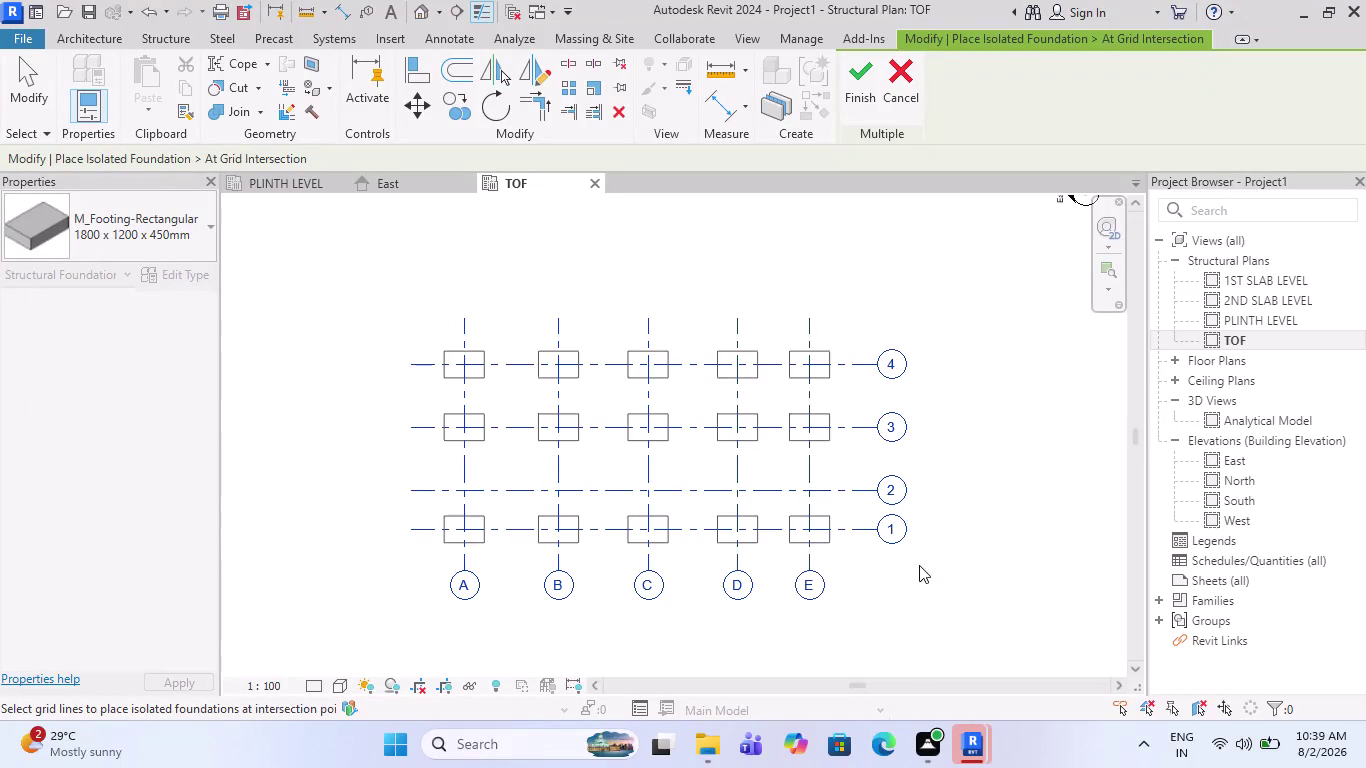
Preview footings at the grid intersections, rotate them a quarter turn, then cancel the placement.
drag(850, 557, 411, 317)
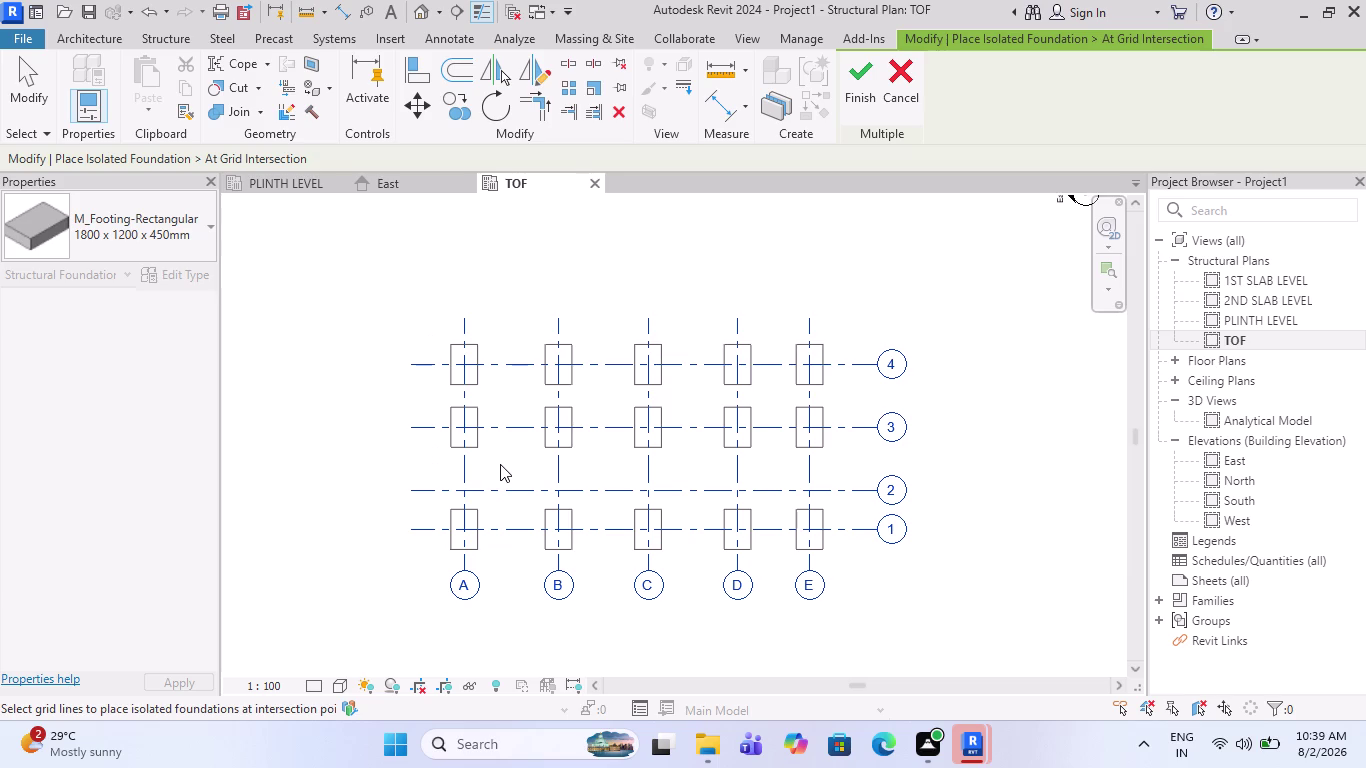
key(space)
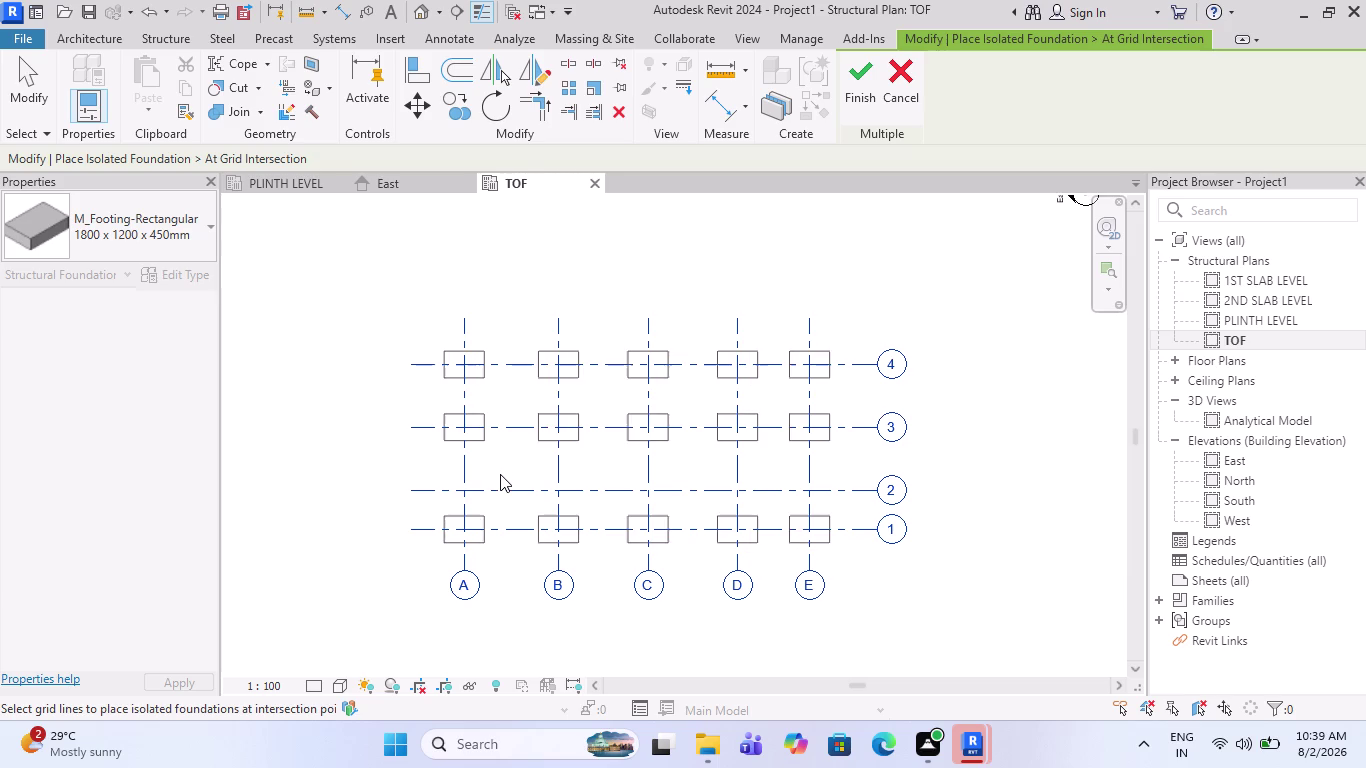
key(Escape)
key(space)
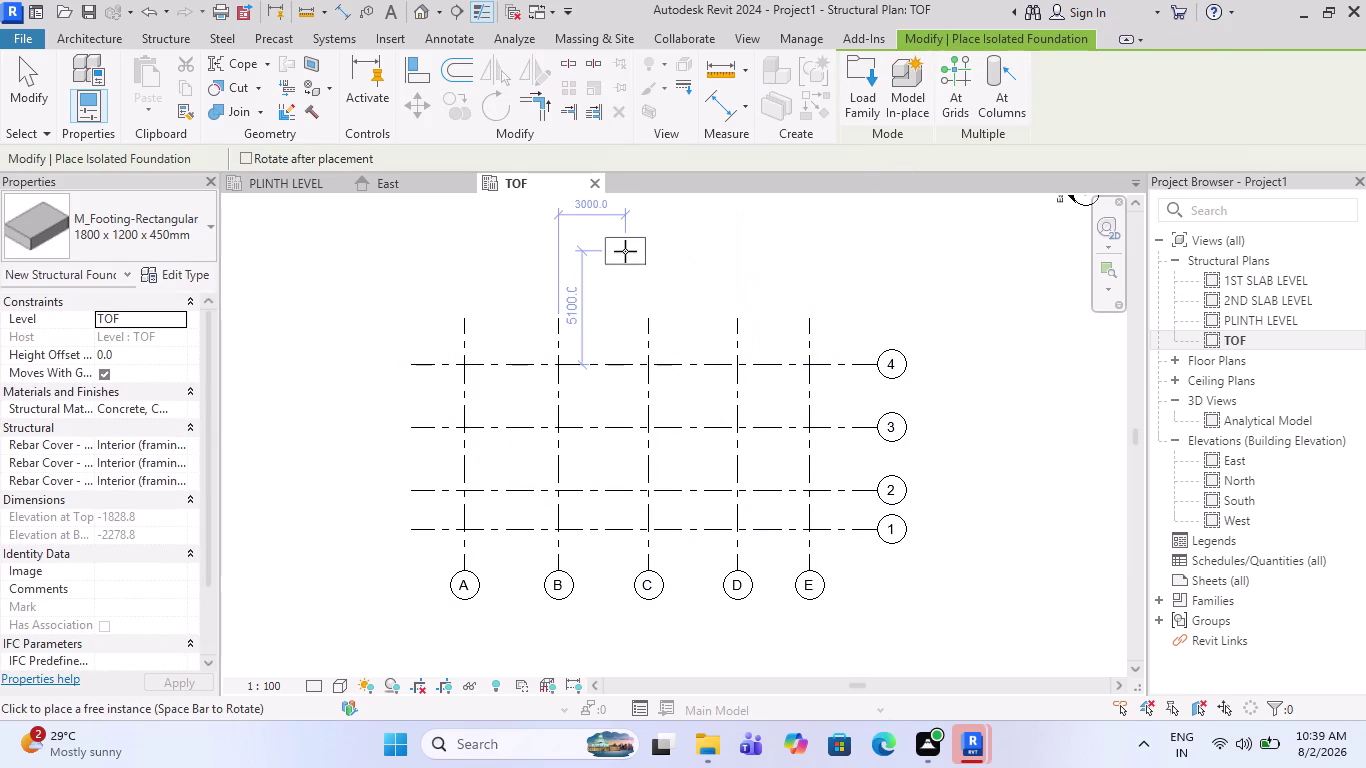
click(957, 80)
drag(864, 545, 536, 403)
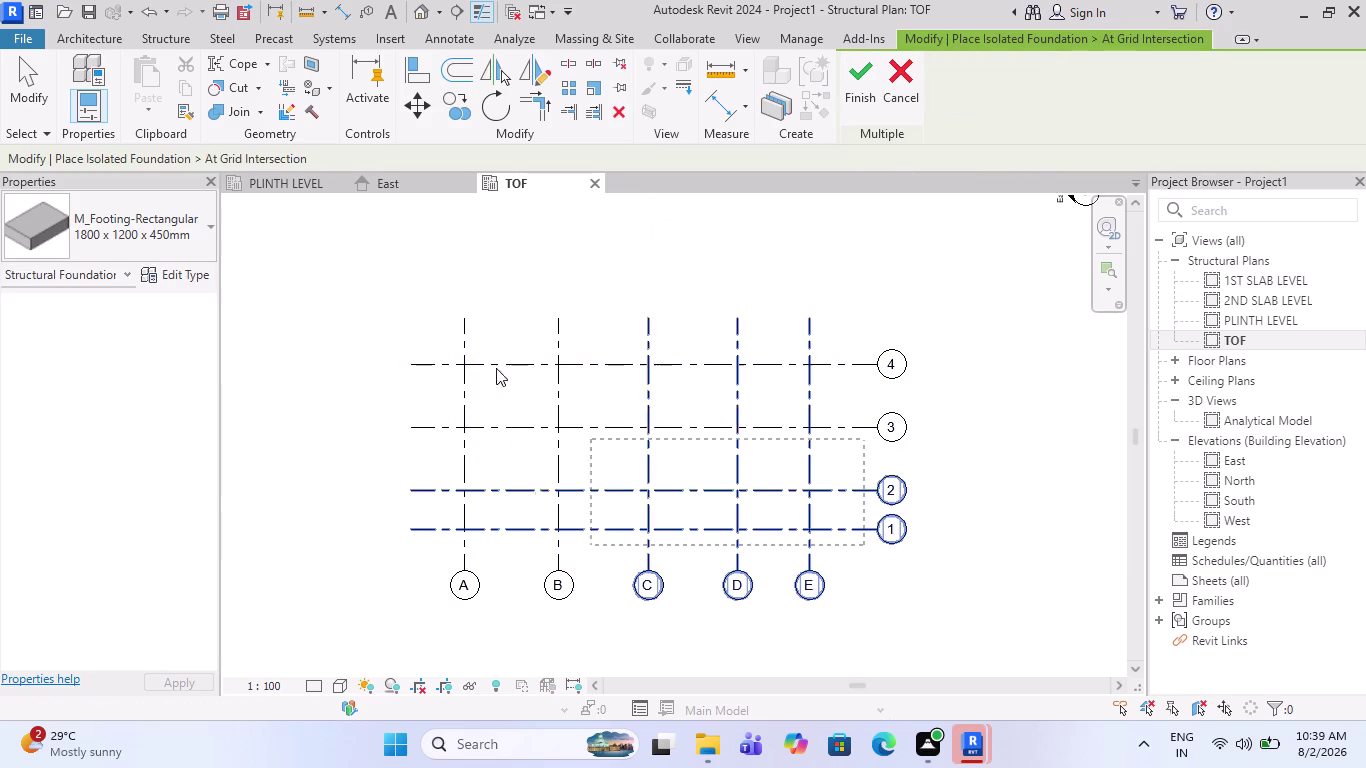
drag(536, 403, 432, 272)
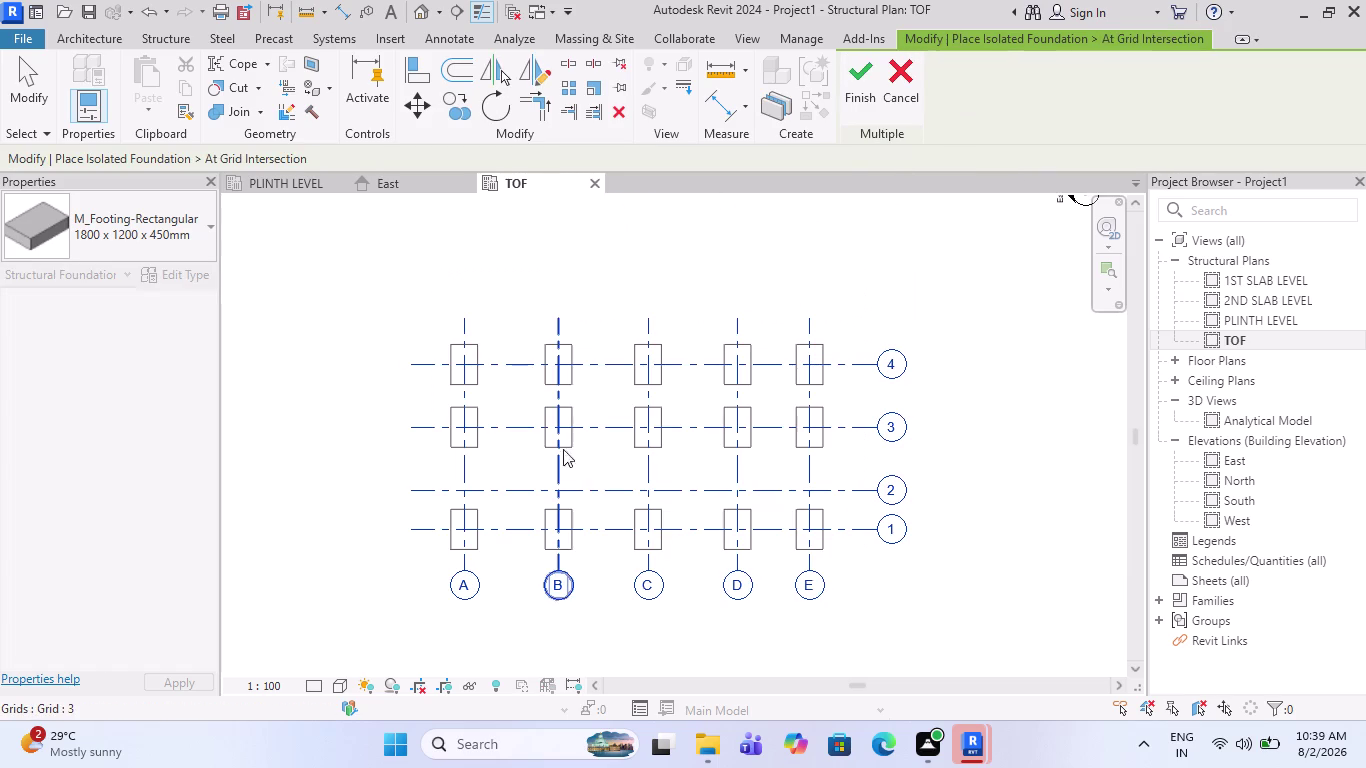
key(space)
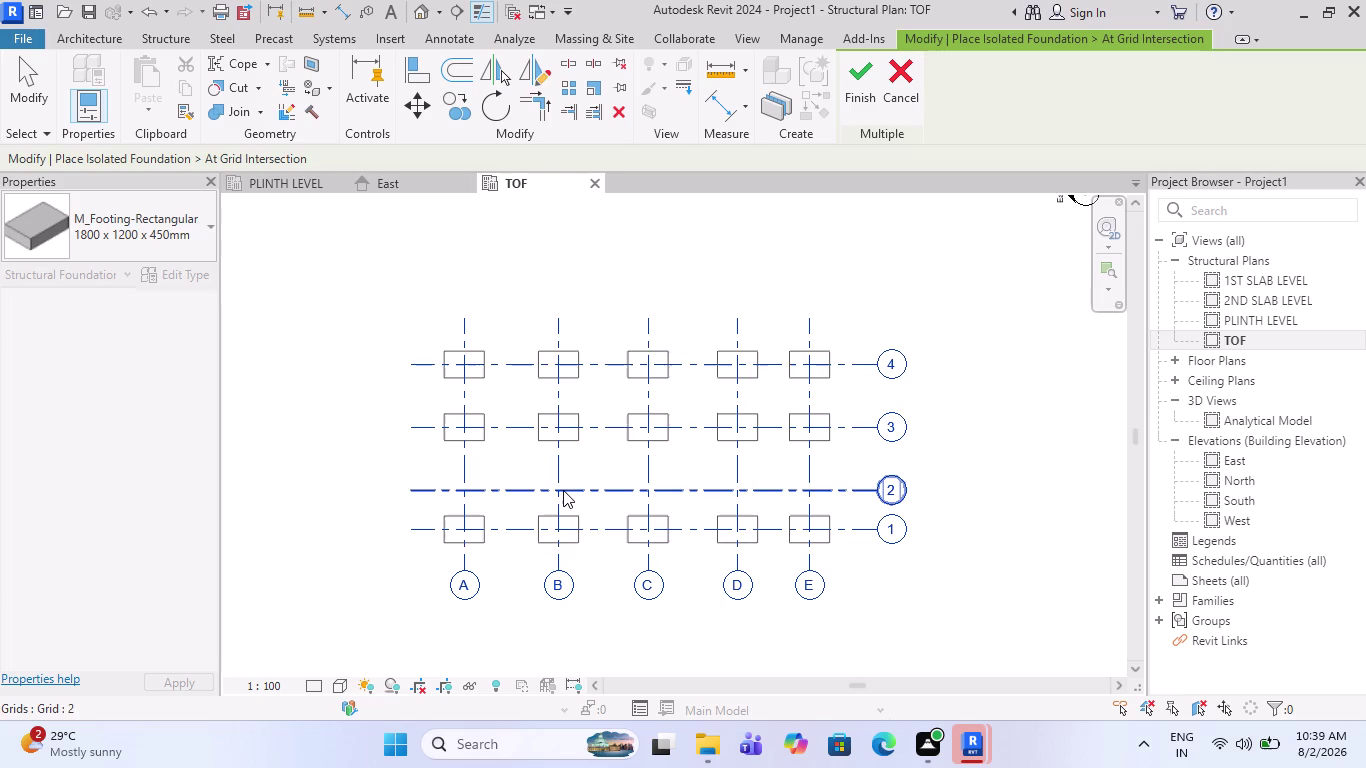
key(Escape)
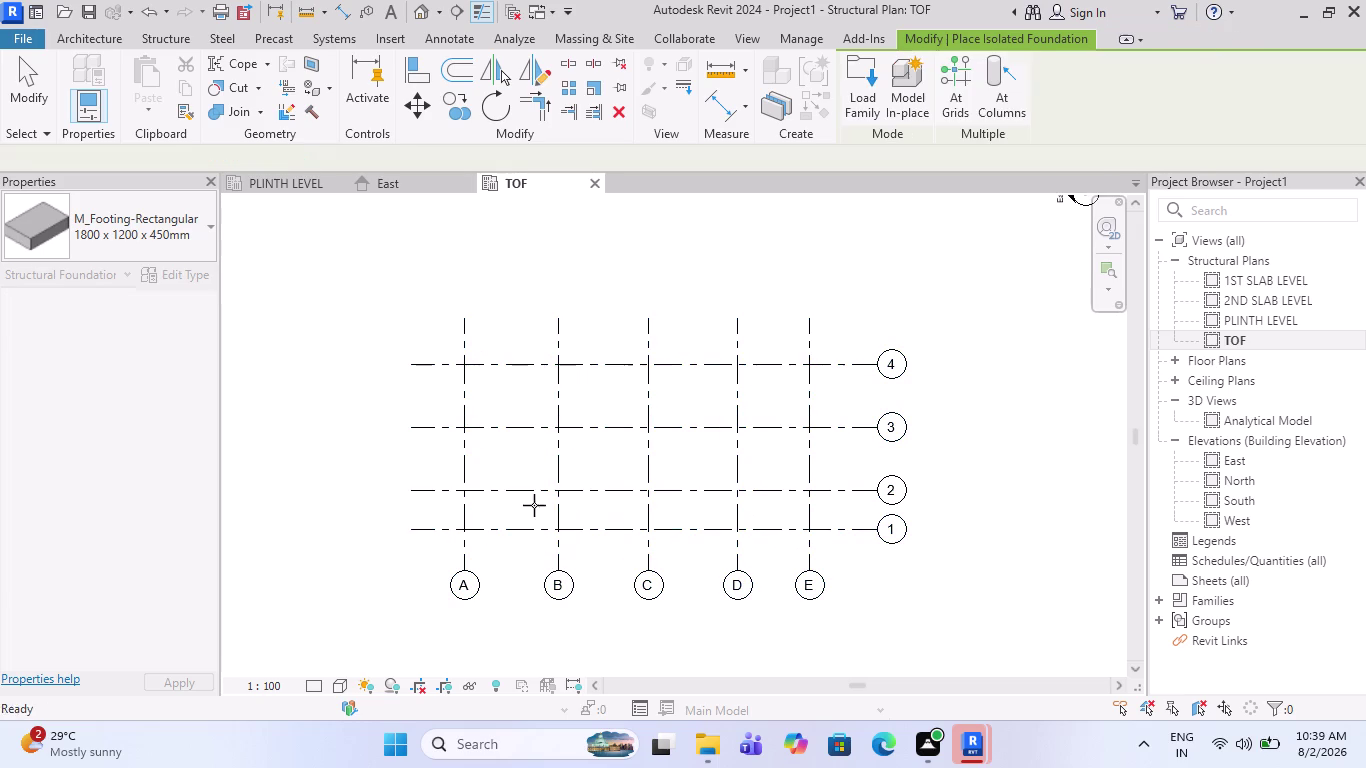
Place a rotated footing near grid A-1, undo it, and show the footing size list.
key(space)
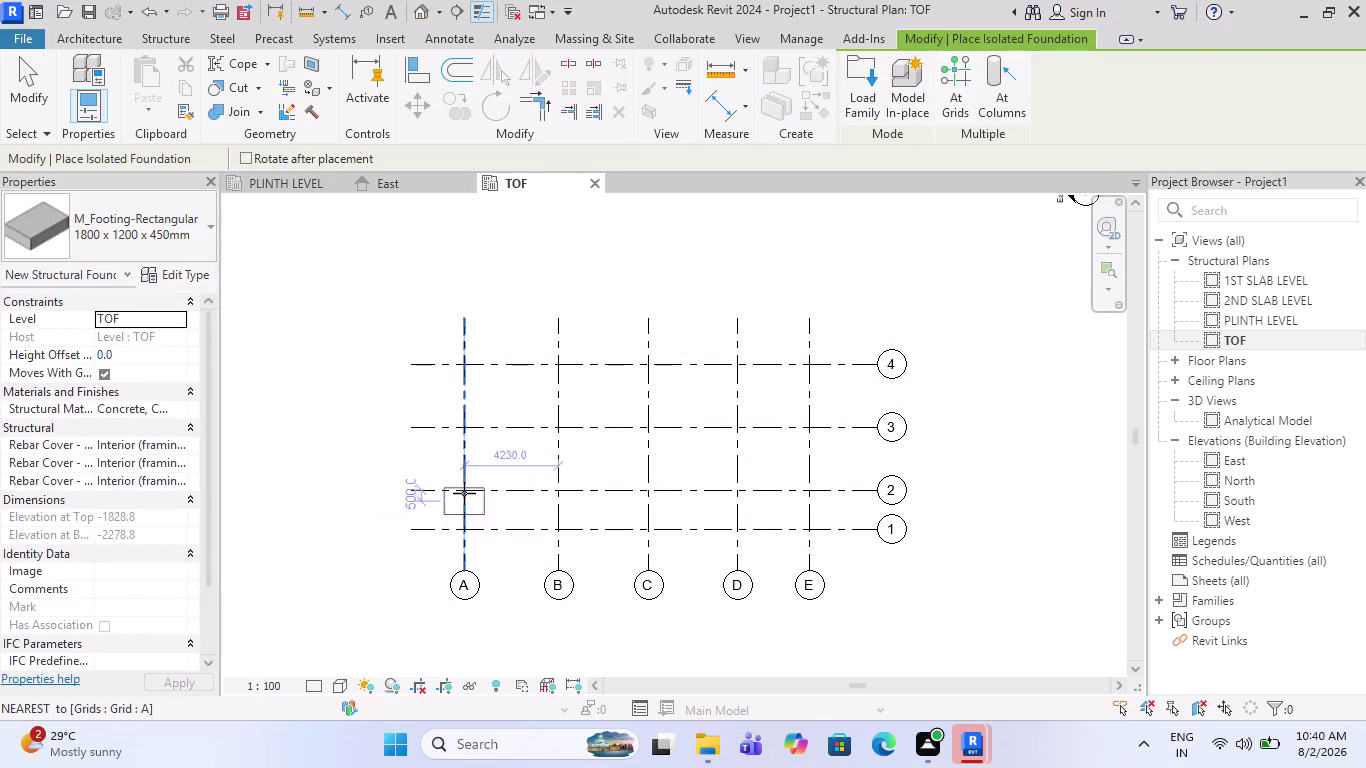
key(space)
key(space)
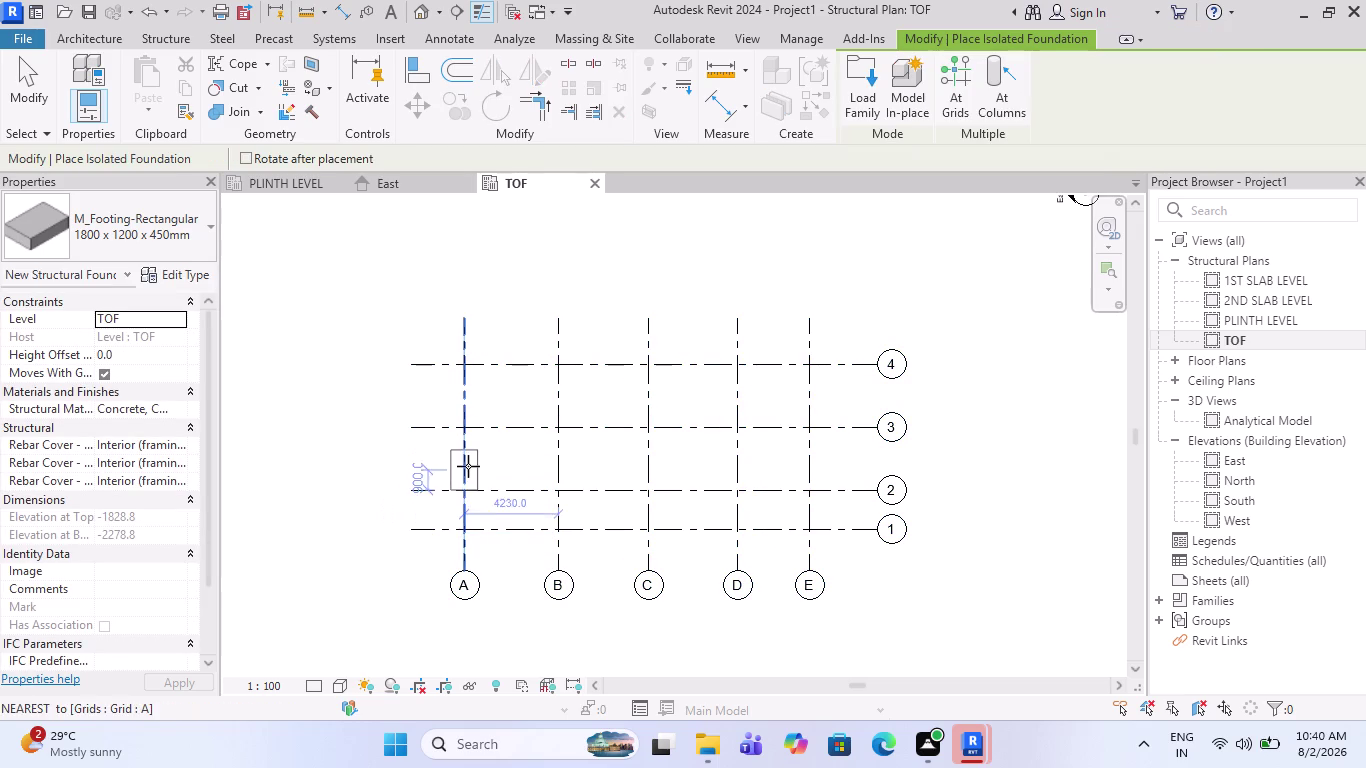
click(468, 489)
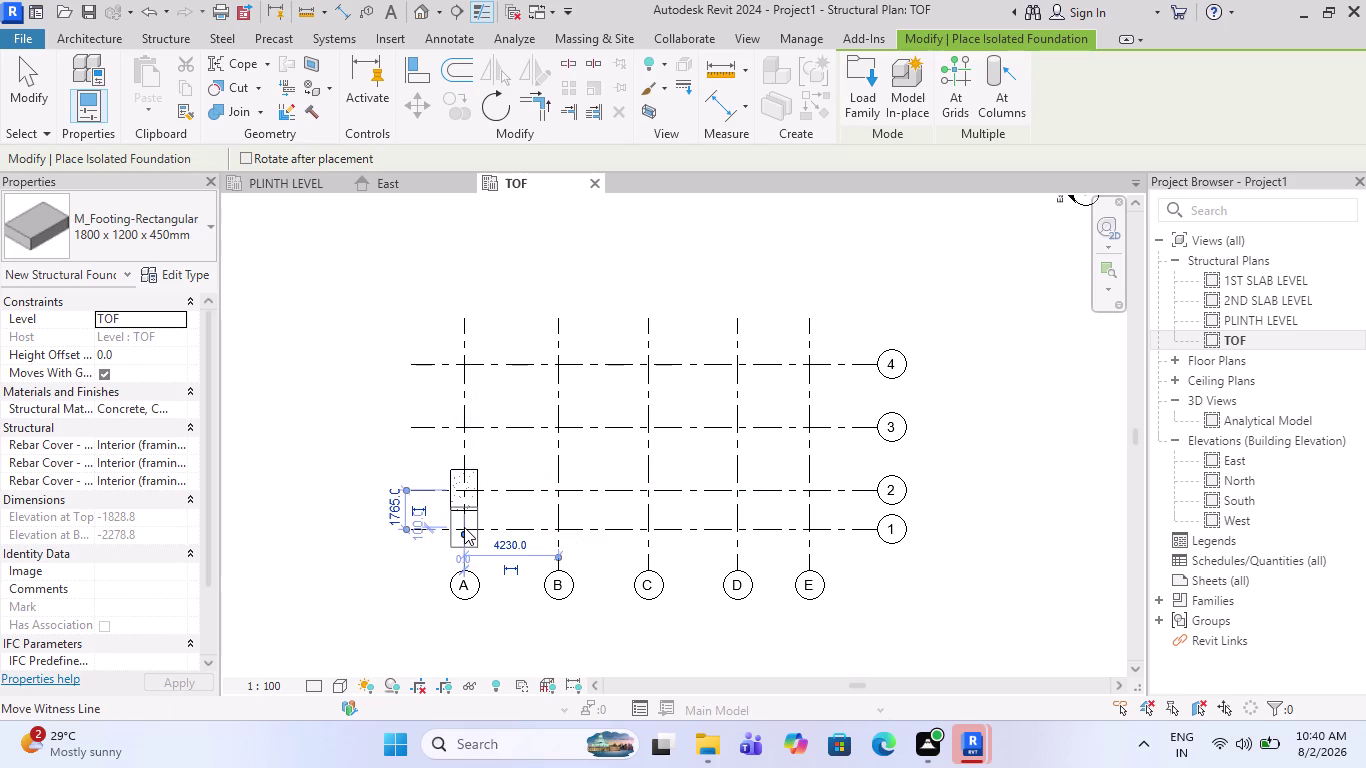
key(ctrl+z)
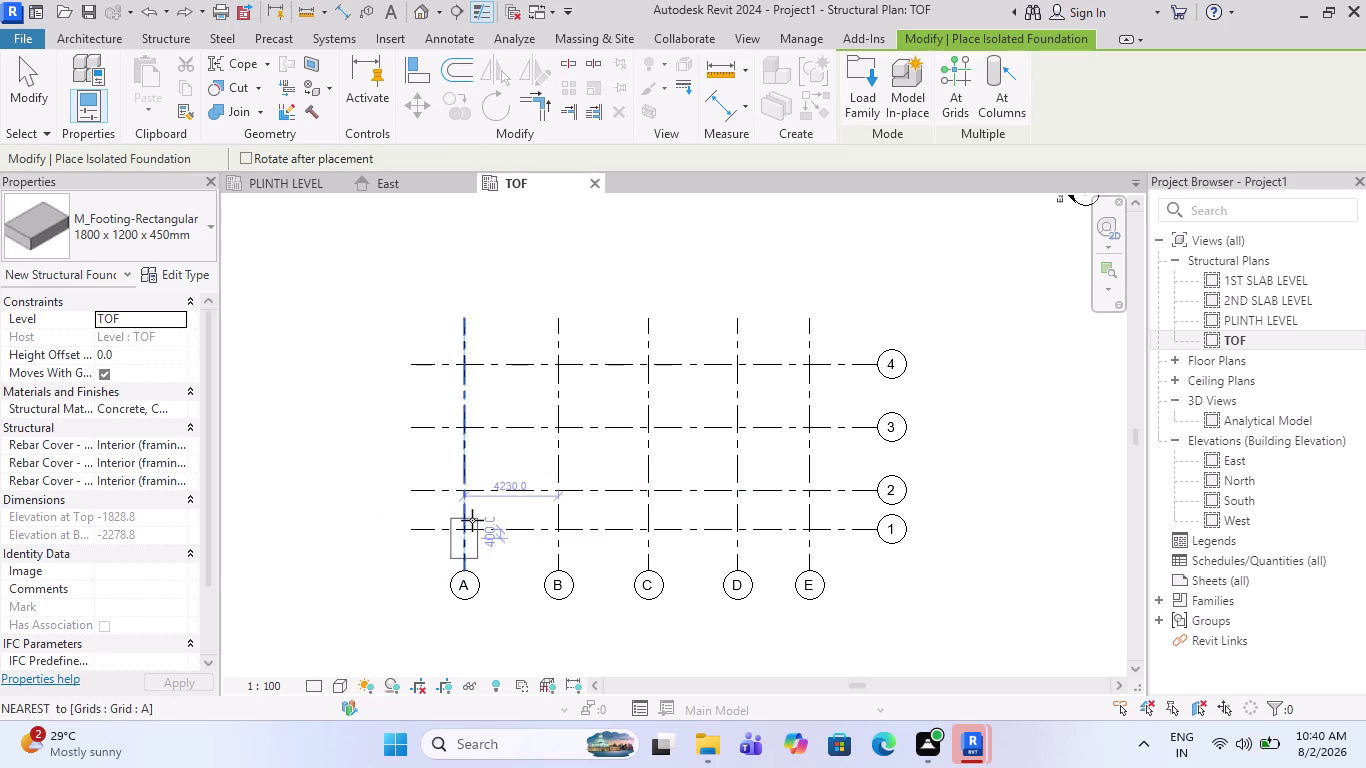
click(128, 233)
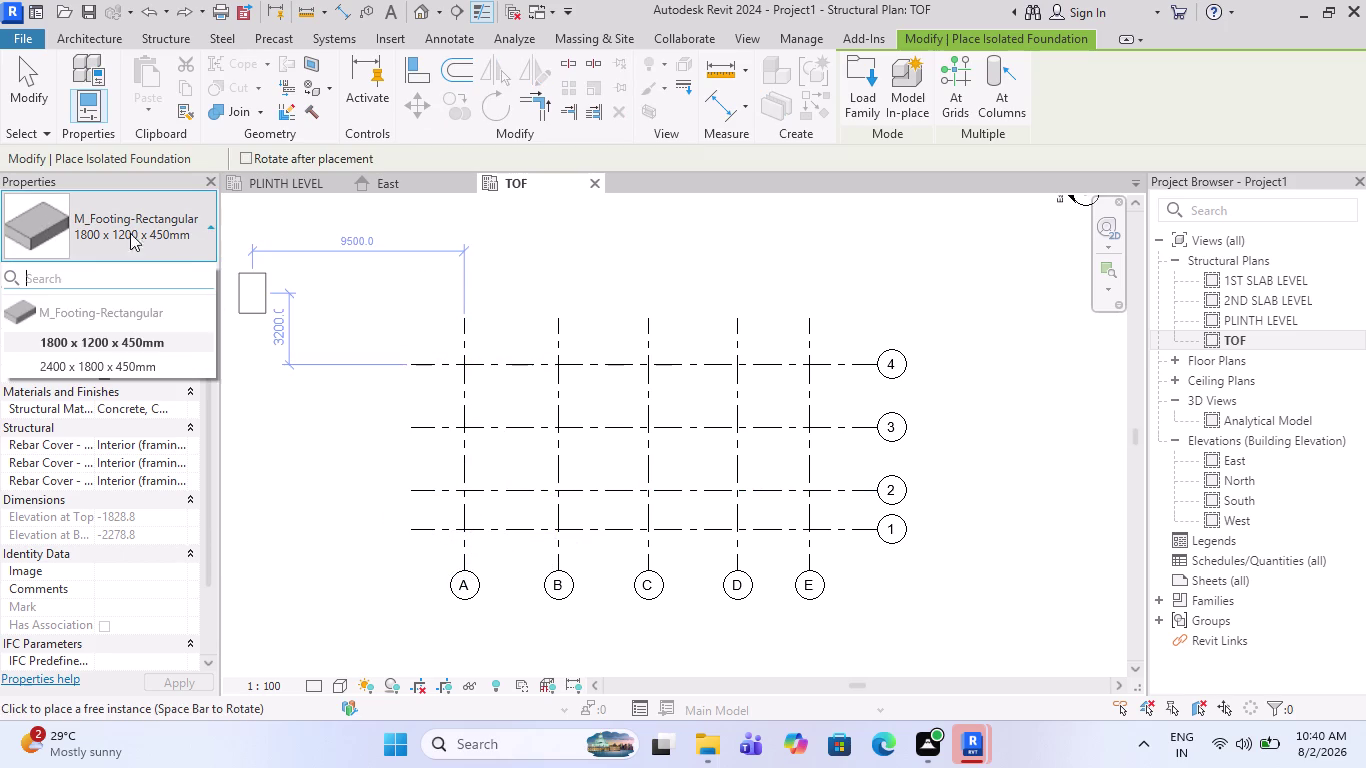
Duplicate the footing type and name it 1500 x 1200 x 450mm 2.
click(123, 235)
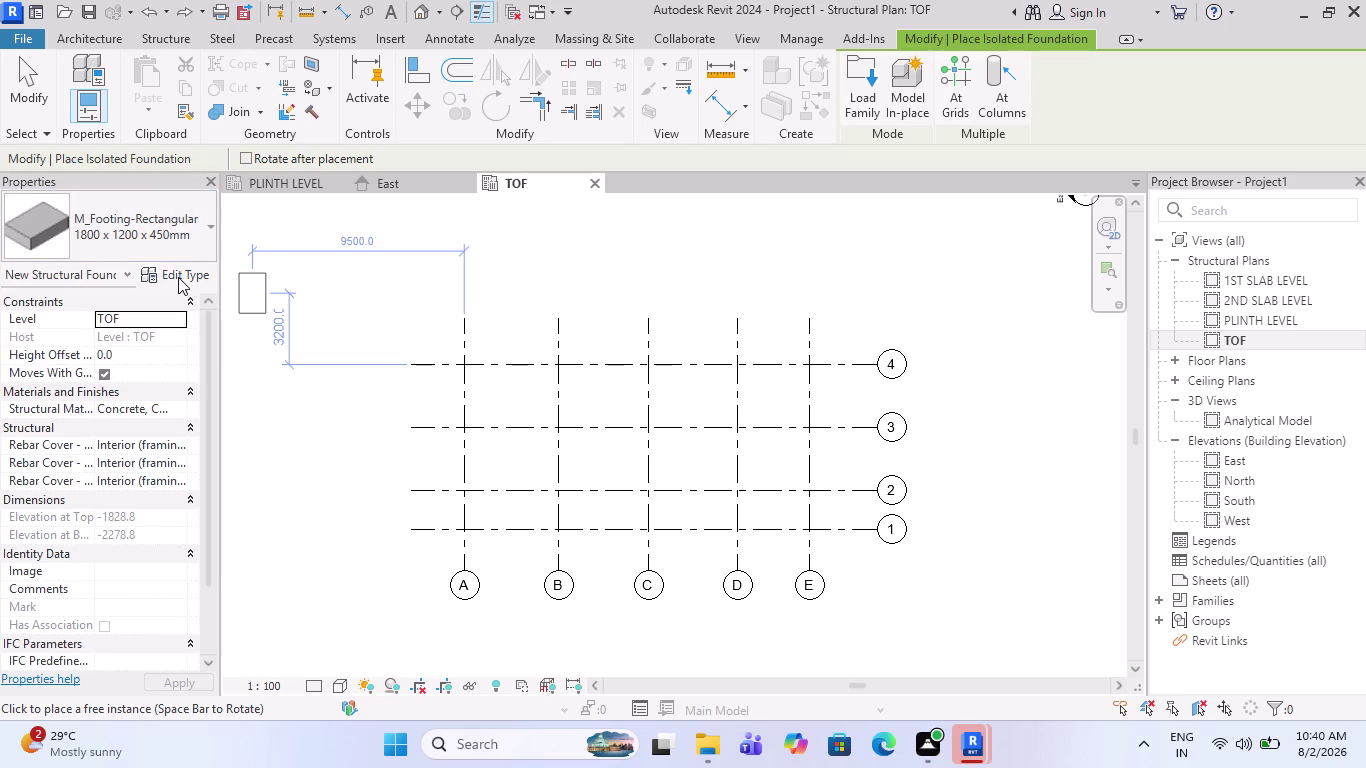
click(178, 277)
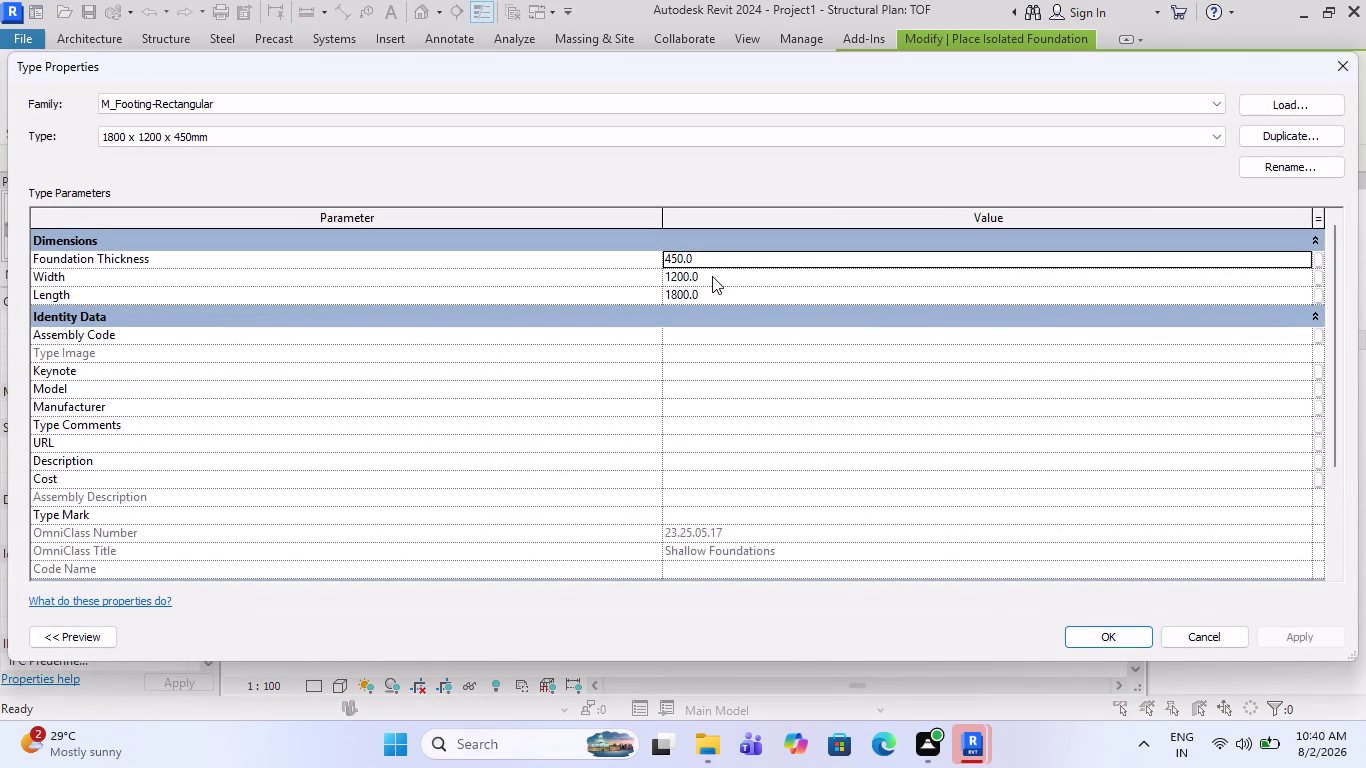
click(712, 276)
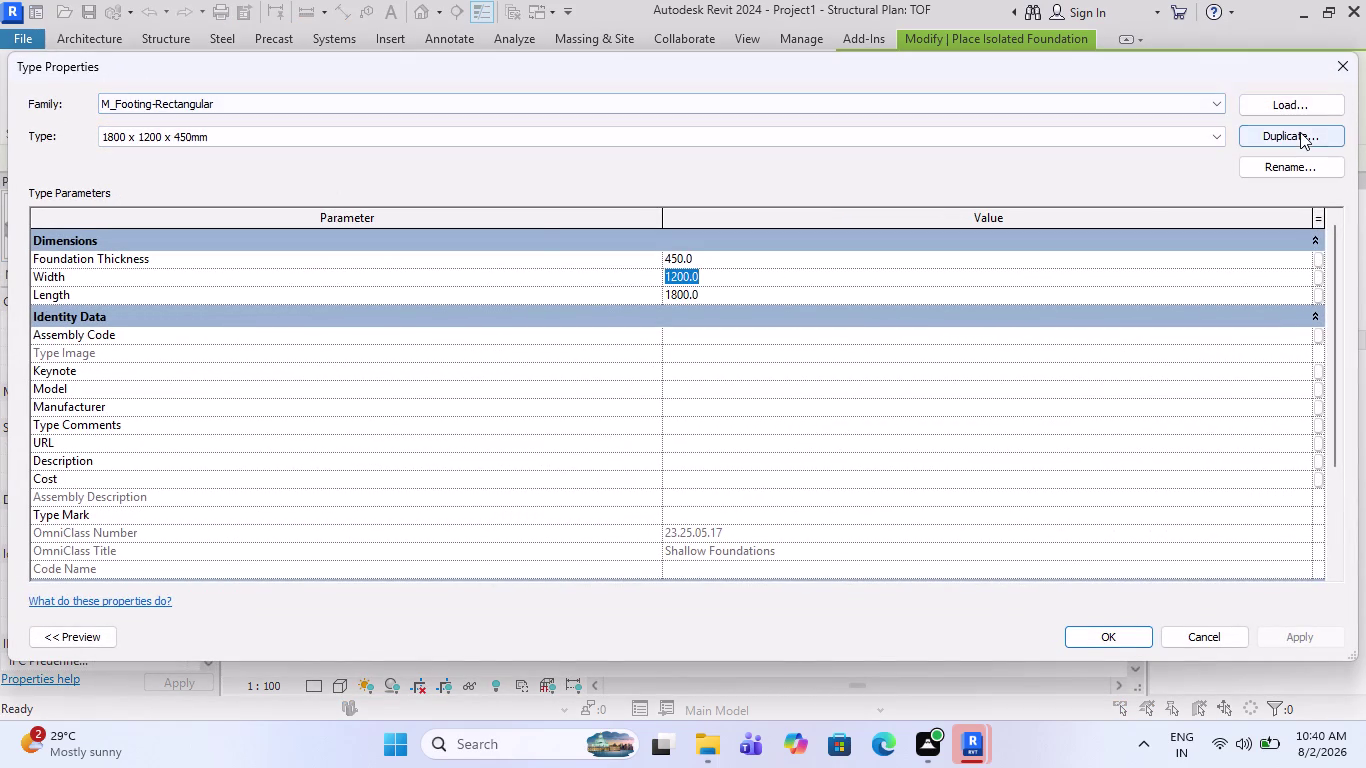
click(1300, 132)
click(620, 343)
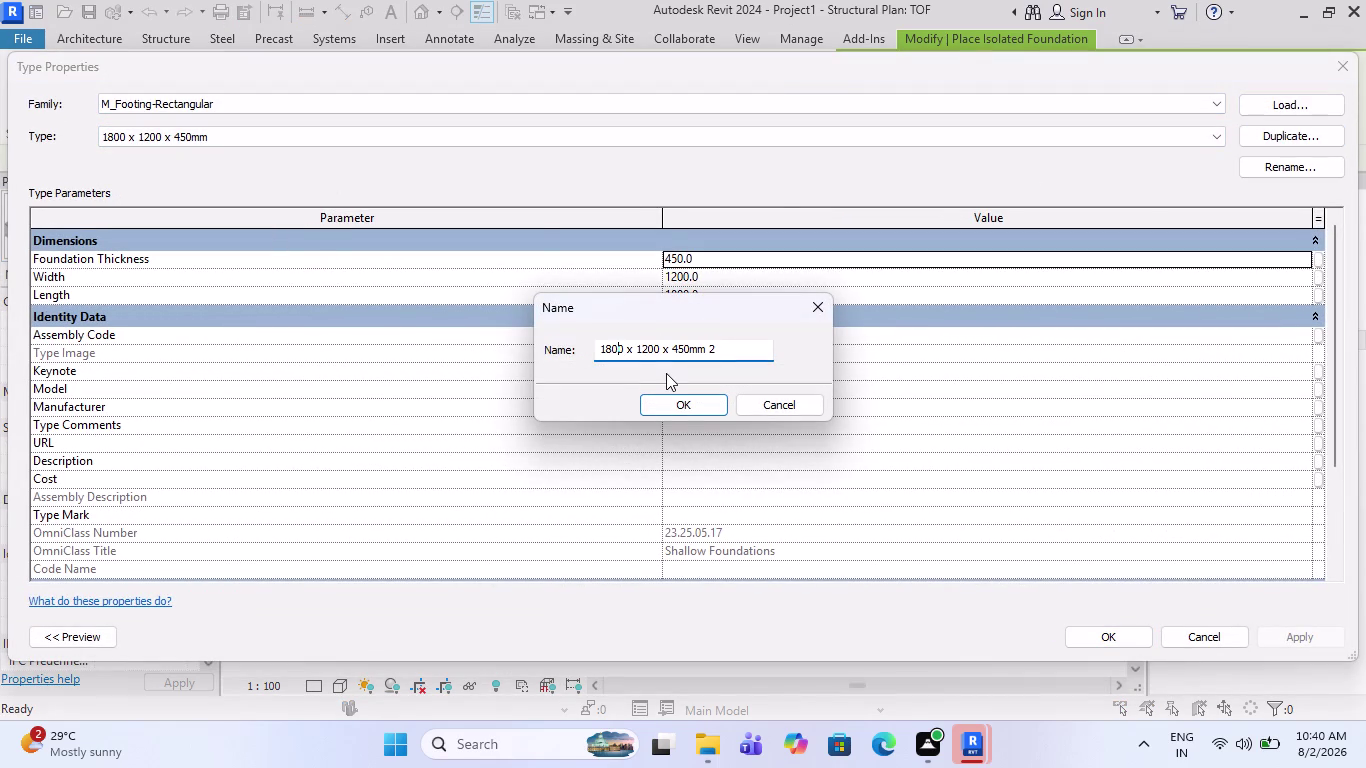
key(Right)
key(BackSpace)
key(BackSpace)
key(BackSpace)
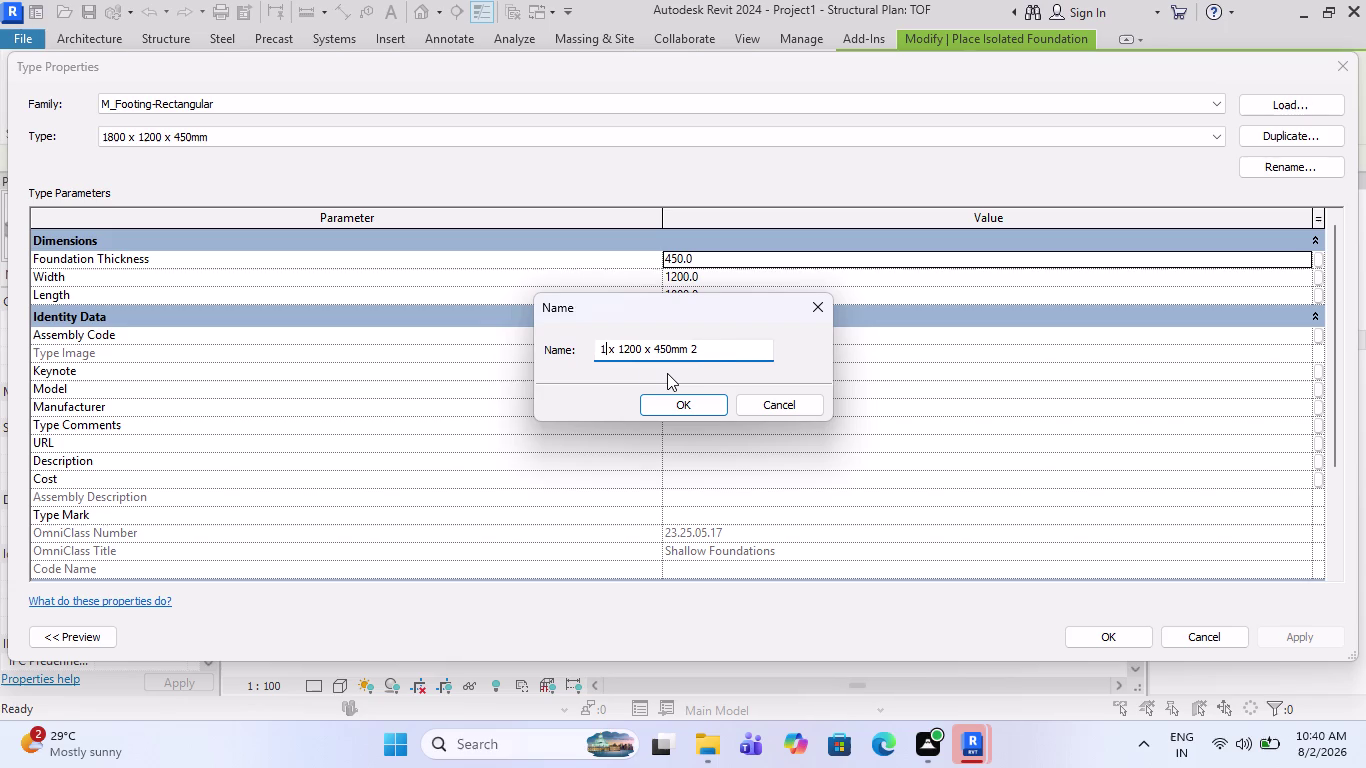
text(500)
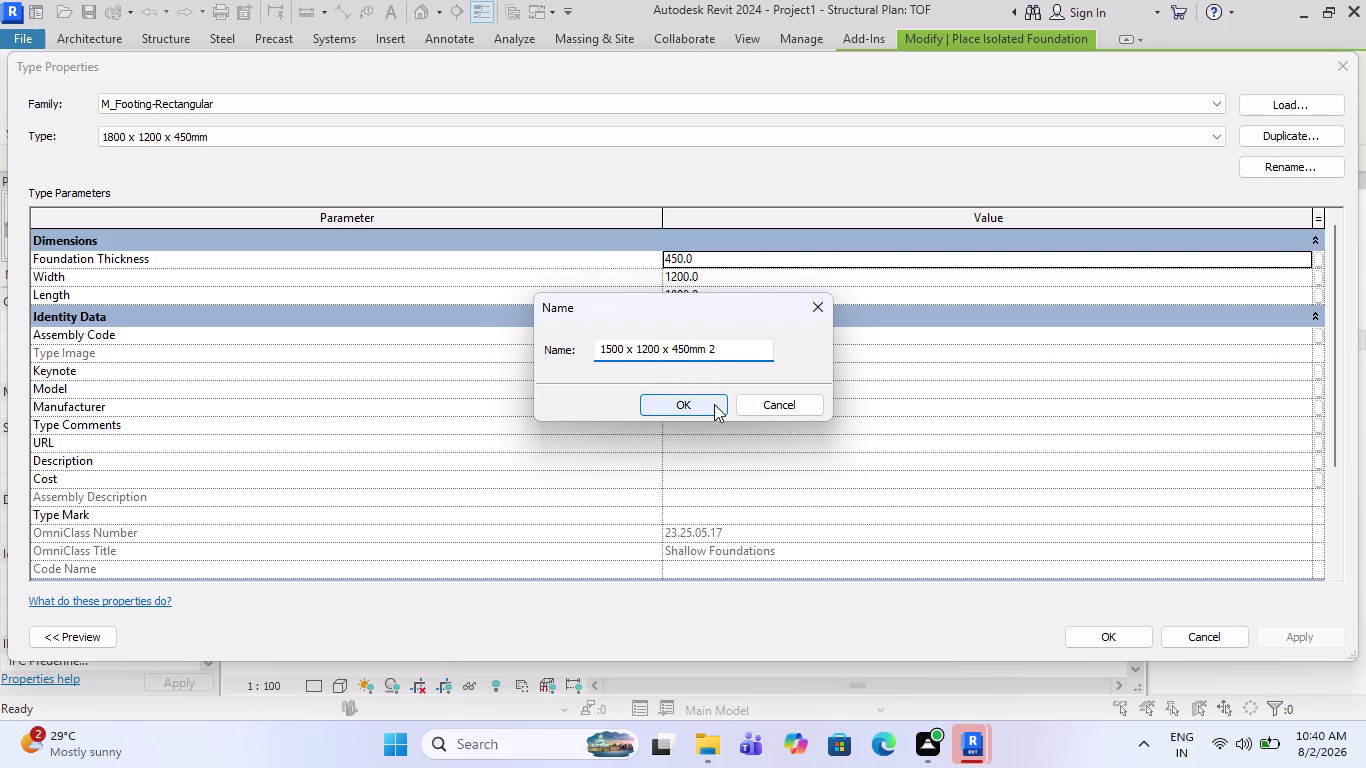
click(714, 404)
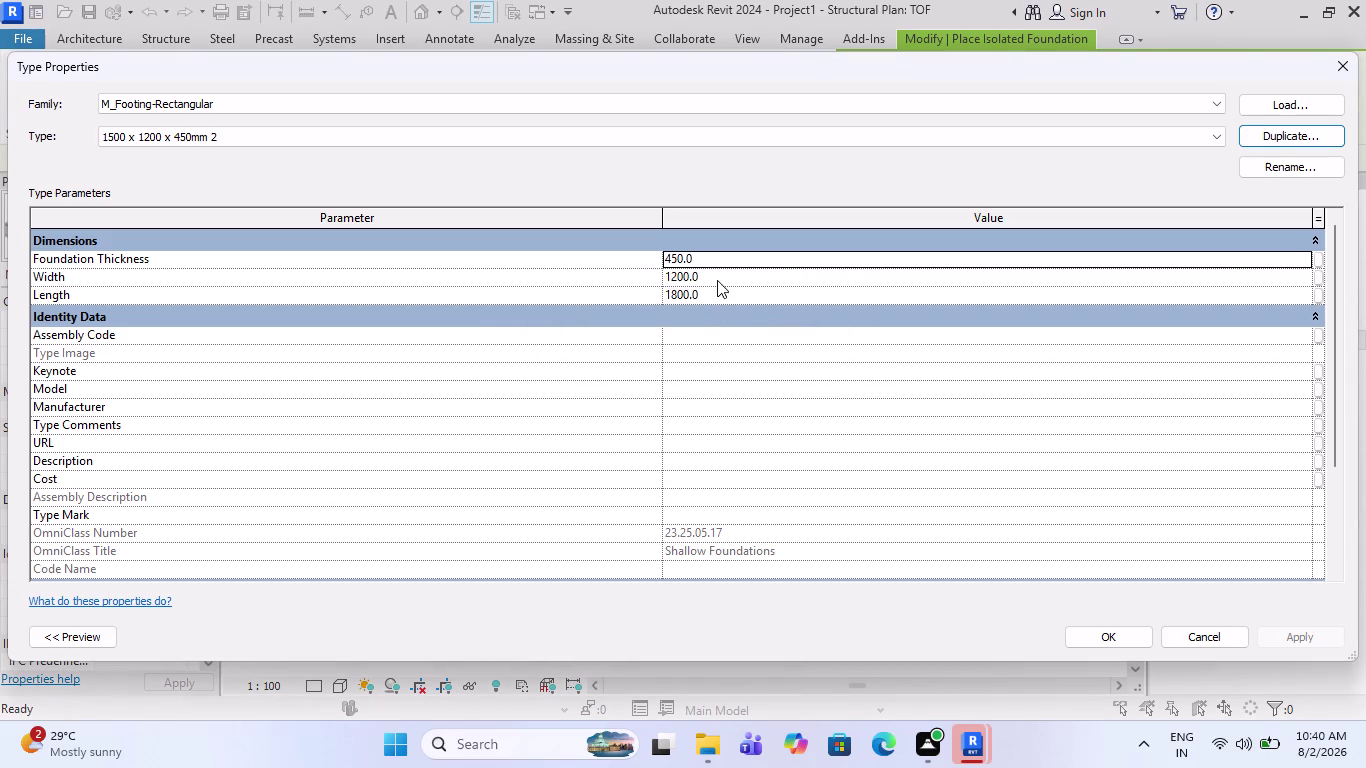
Set the new footing type's Length to 1500 and apply.
click(719, 279)
click(728, 289)
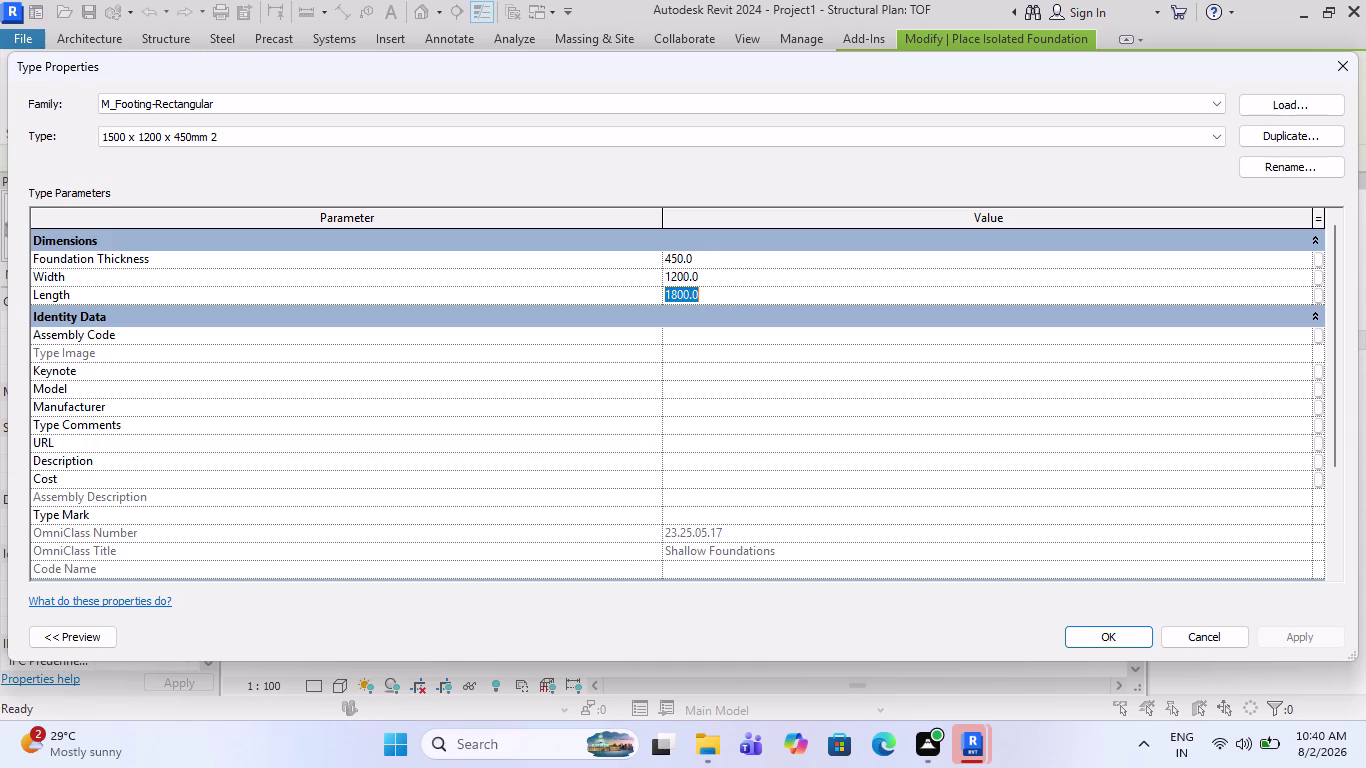
text(1500)
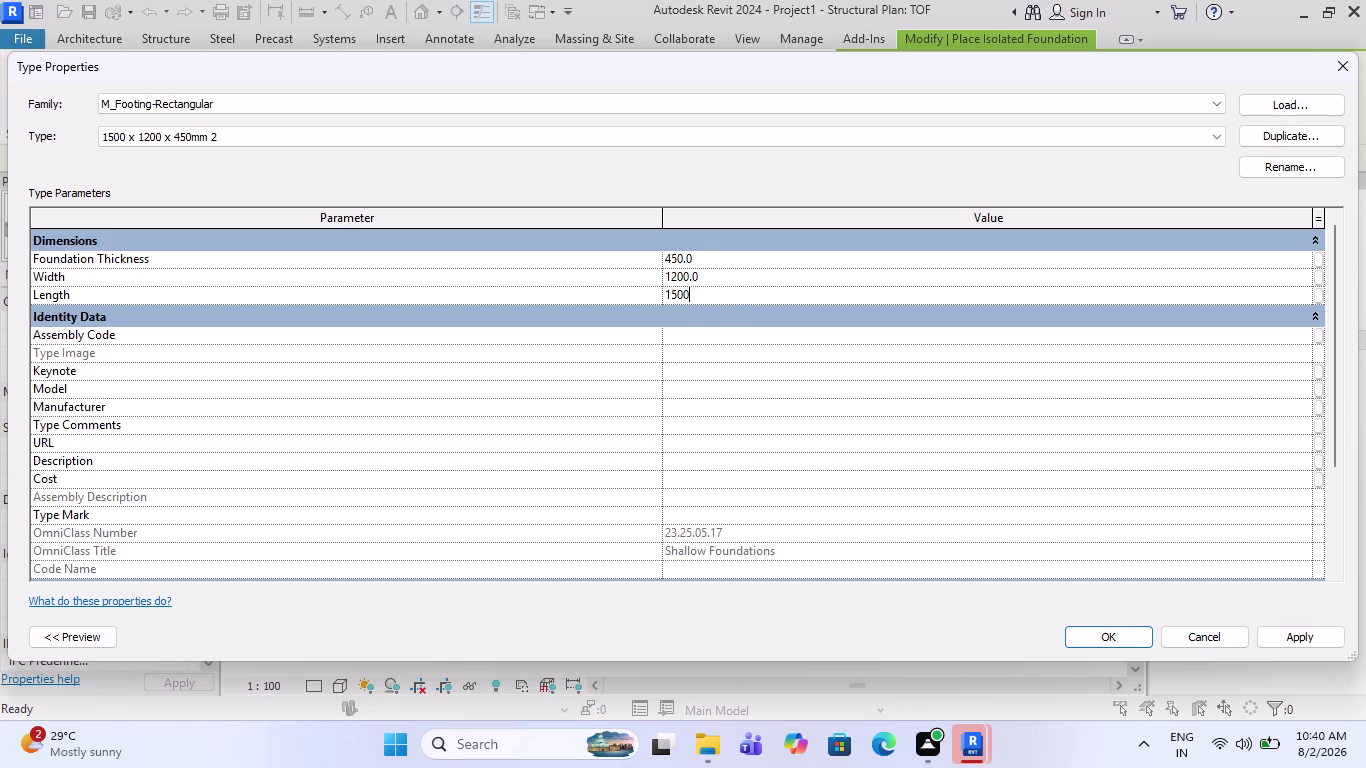
click(1106, 647)
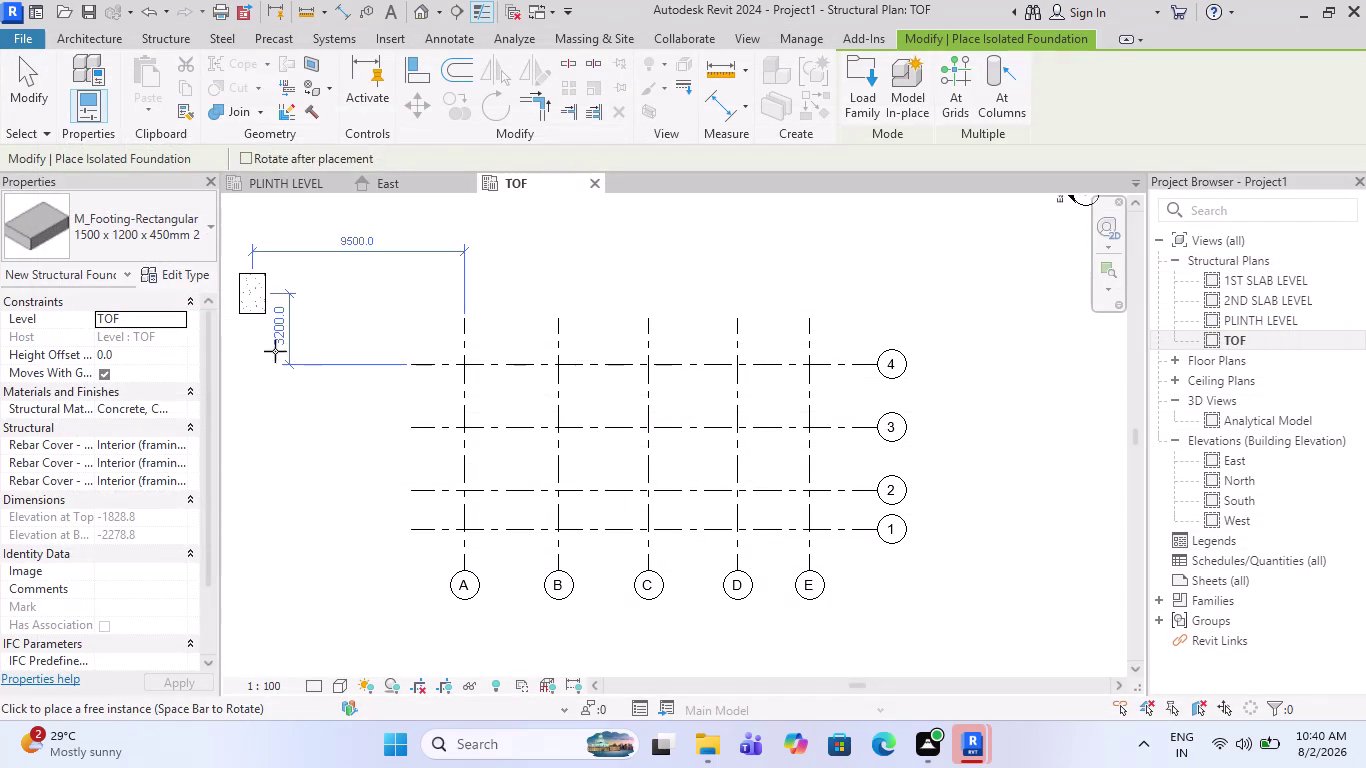
Place quarter-turned 1500 x 1200 x 450mm 2 footings at every A–E by 1–4 intersection, then exit.
scroll(up, 3)
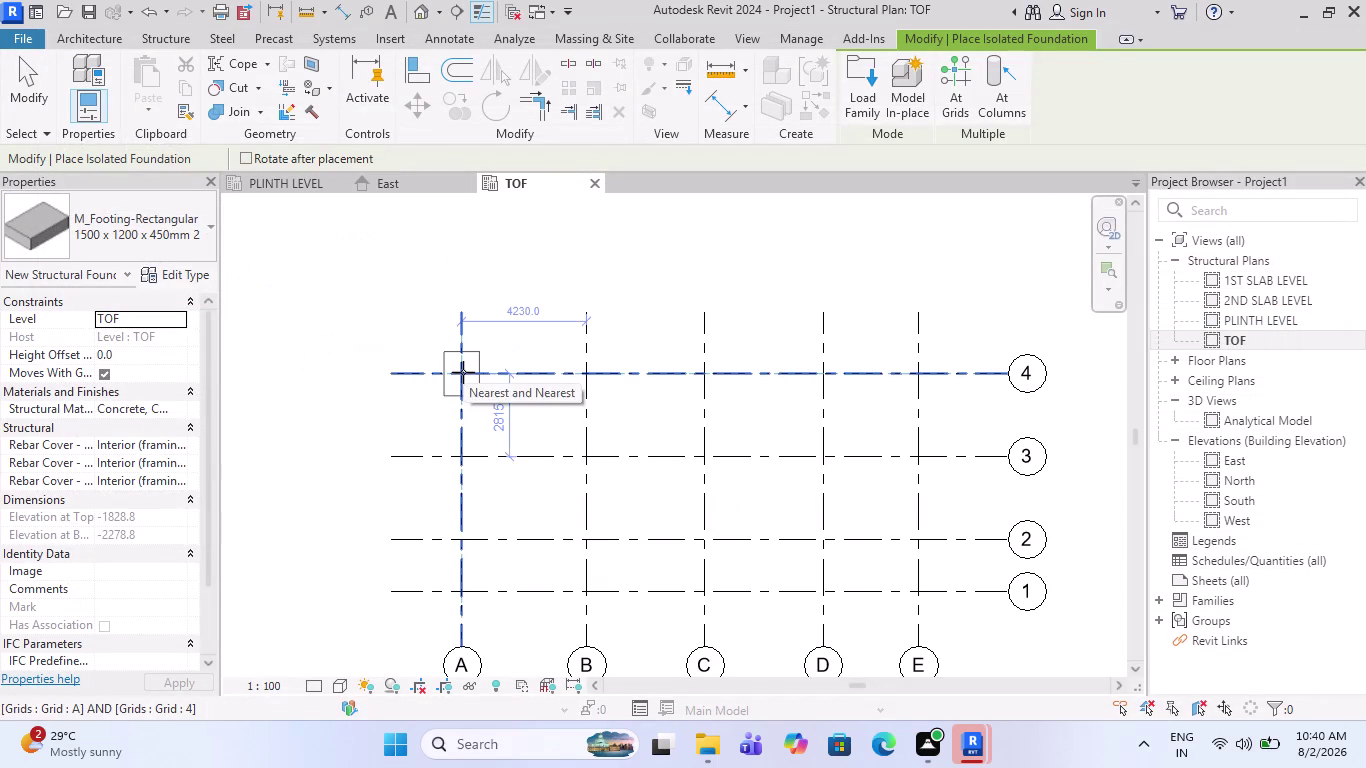
scroll(down, 3)
click(968, 86)
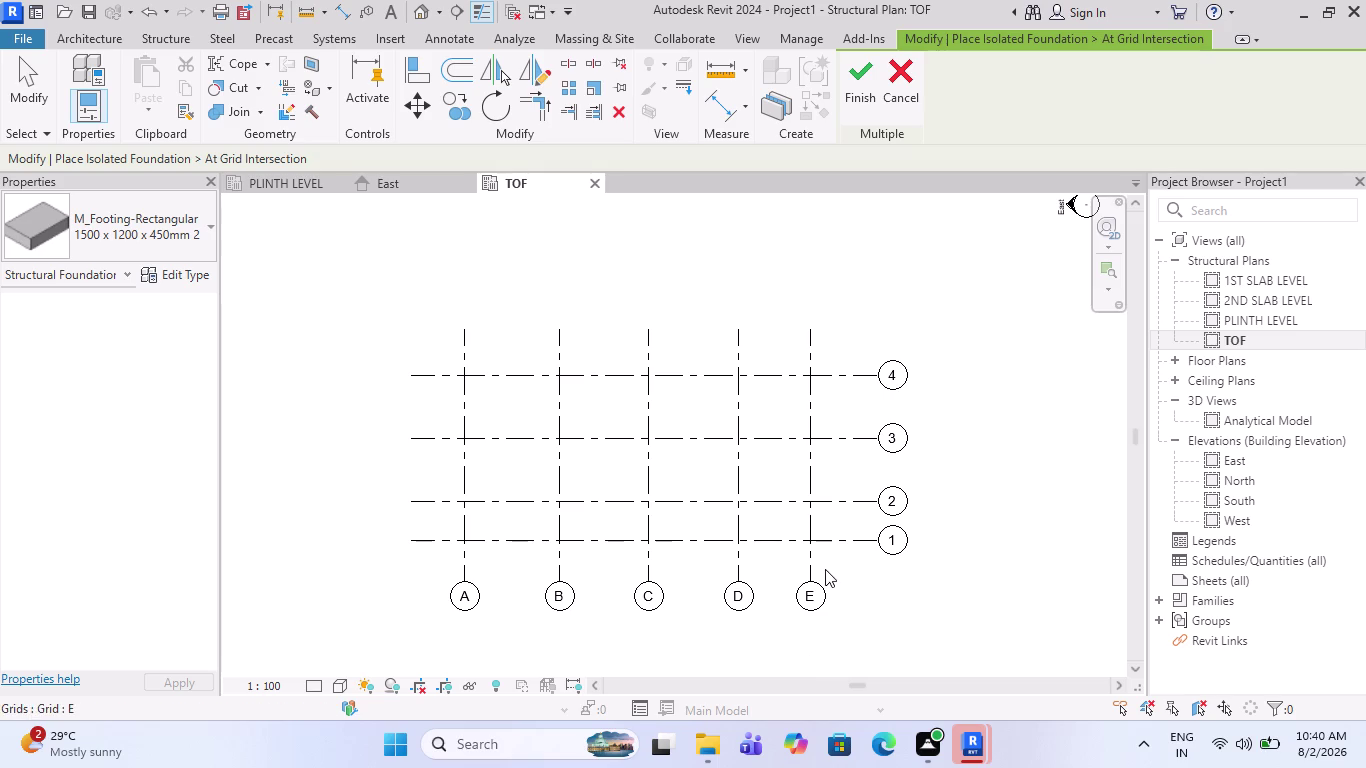
drag(826, 560, 405, 343)
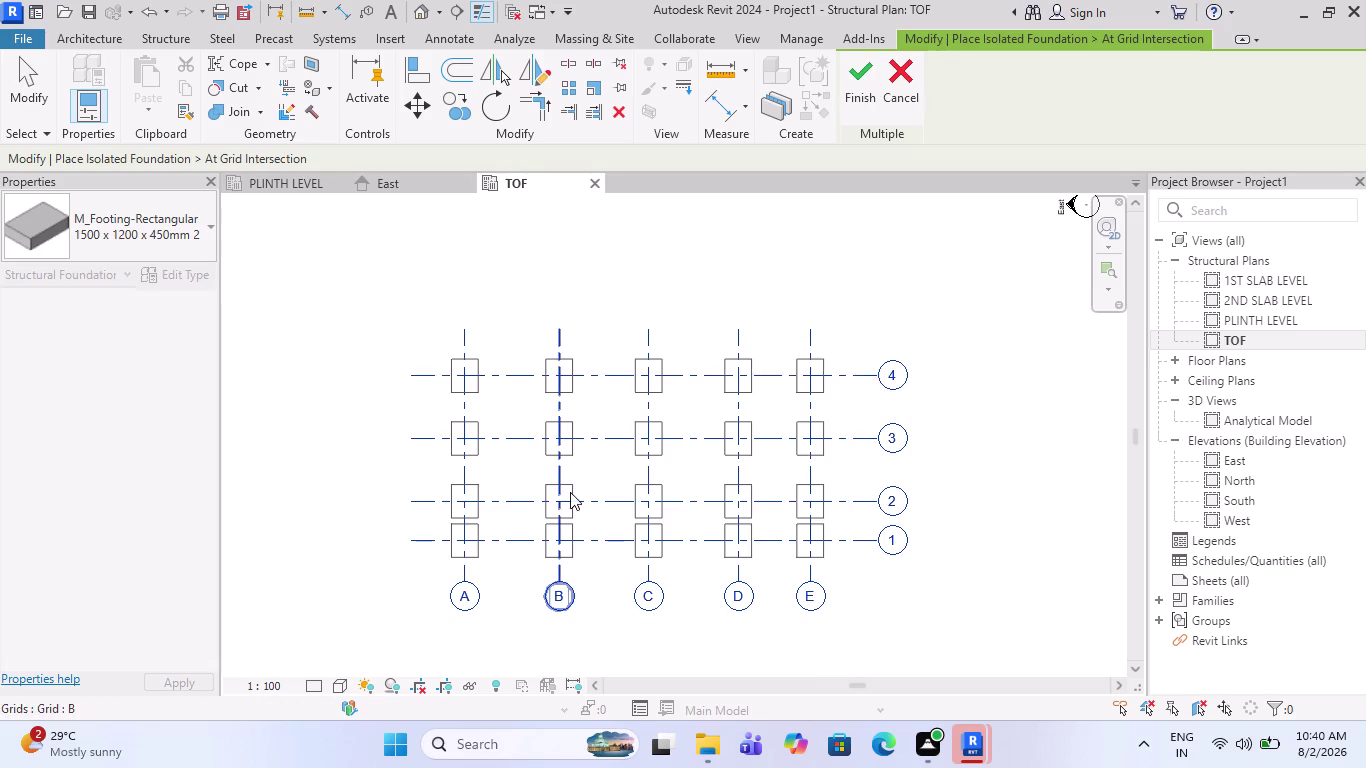
scroll(up, 3)
key(space)
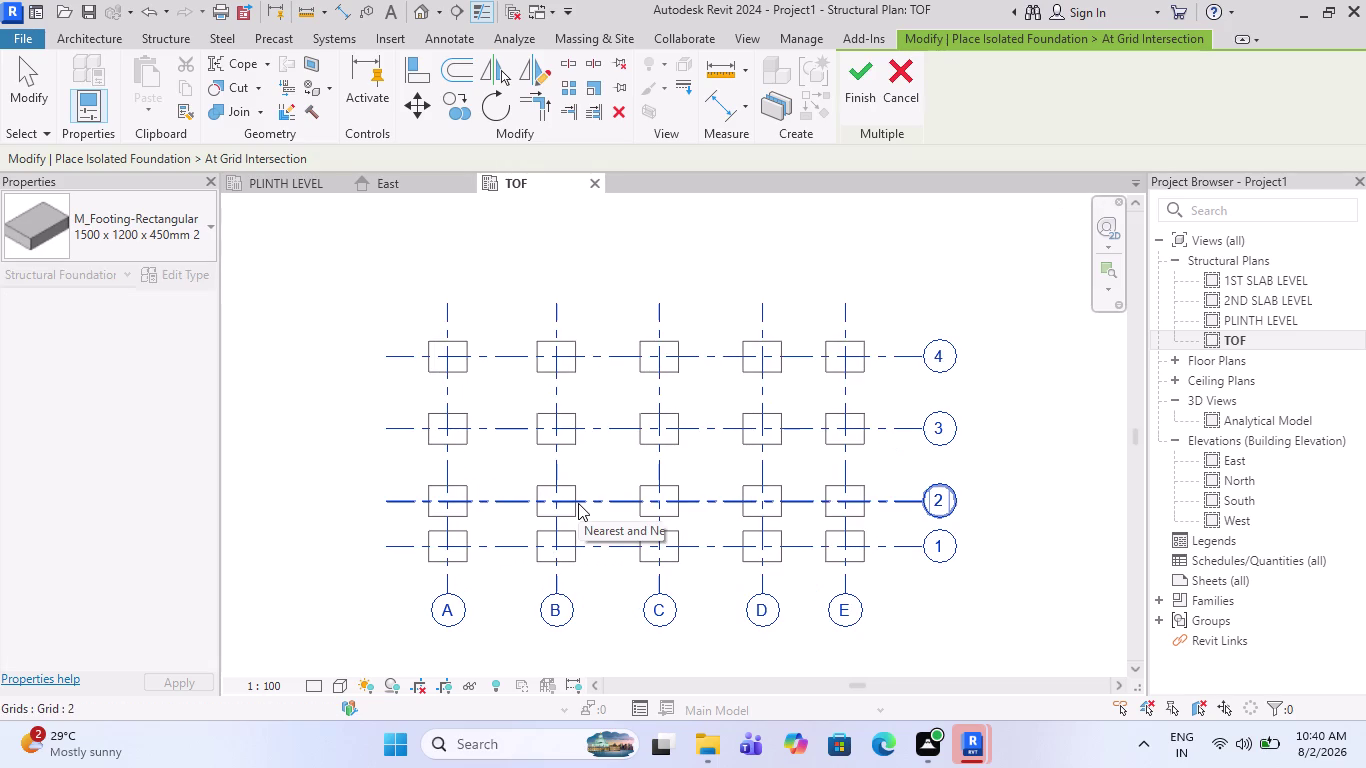
click(866, 96)
scroll(down, 3)
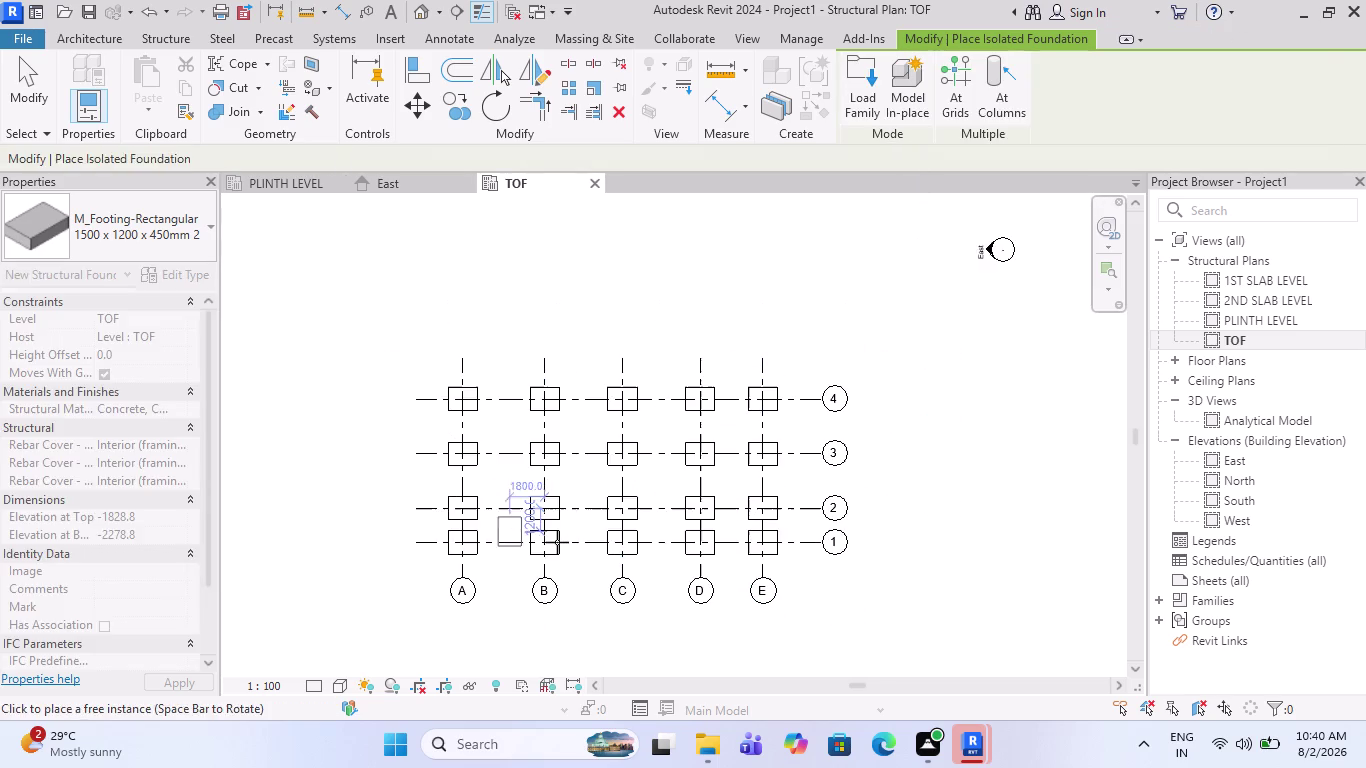
key(Escape)
scroll(up, 3)
Recenter the TOF plan on the footings and toggle the 3D views group in the browser.
key(Escape)
scroll(up, 3)
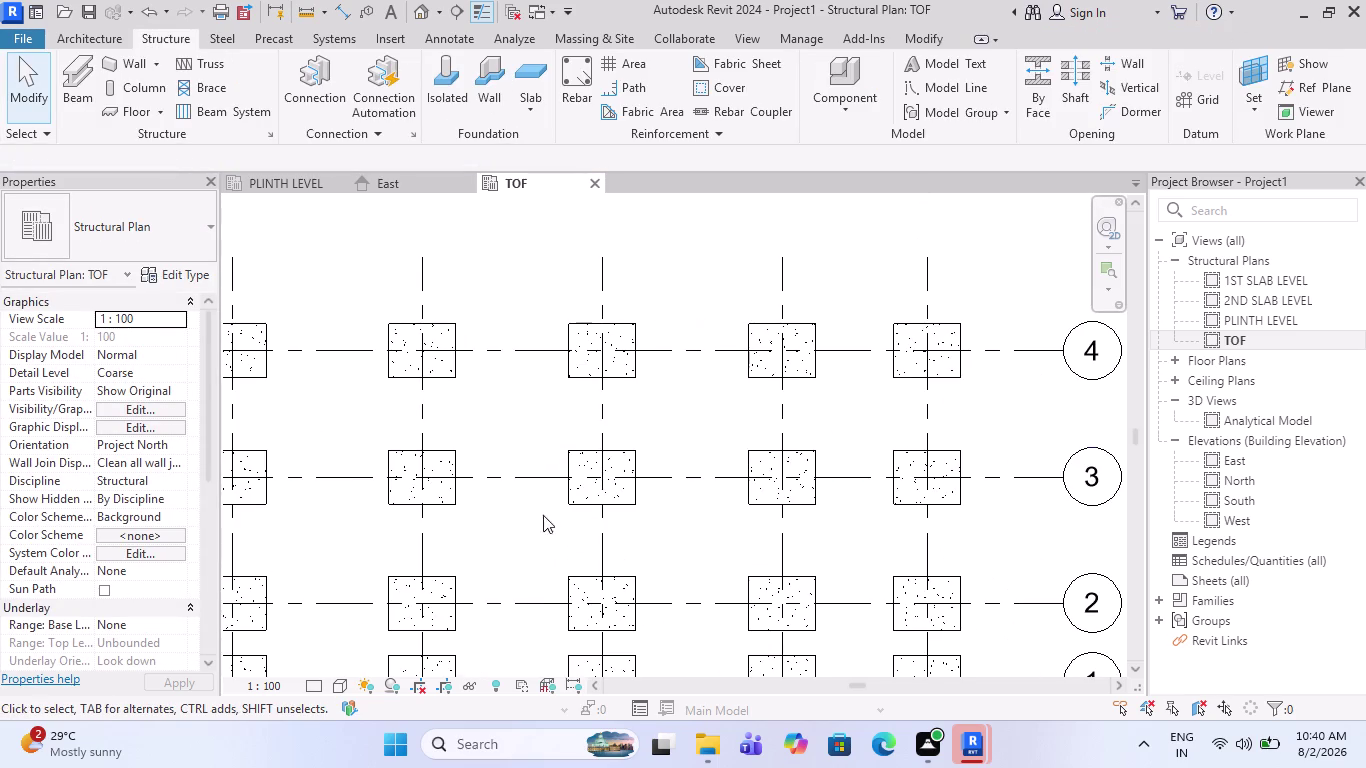
middle_drag(543, 515, 643, 492)
scroll(down, 3)
middle_drag(652, 535, 661, 511)
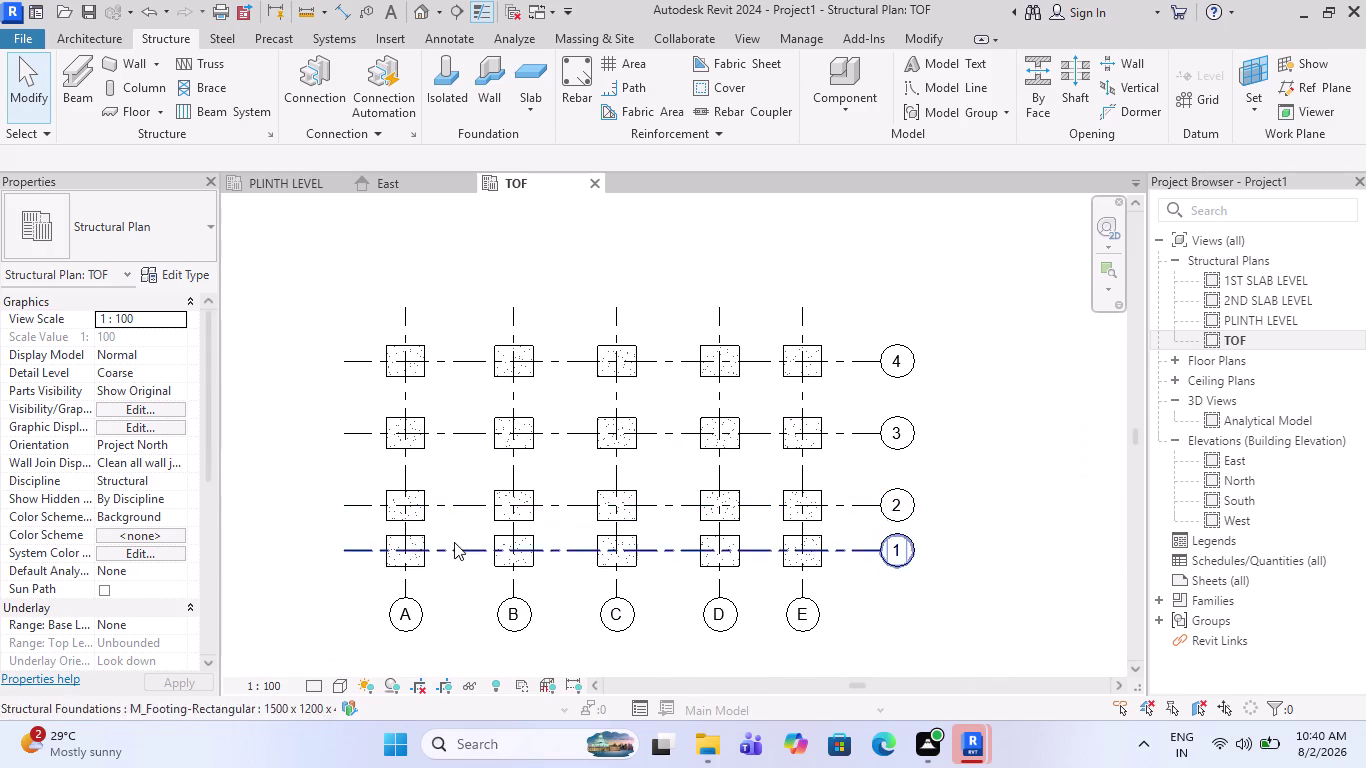
scroll(up, 3)
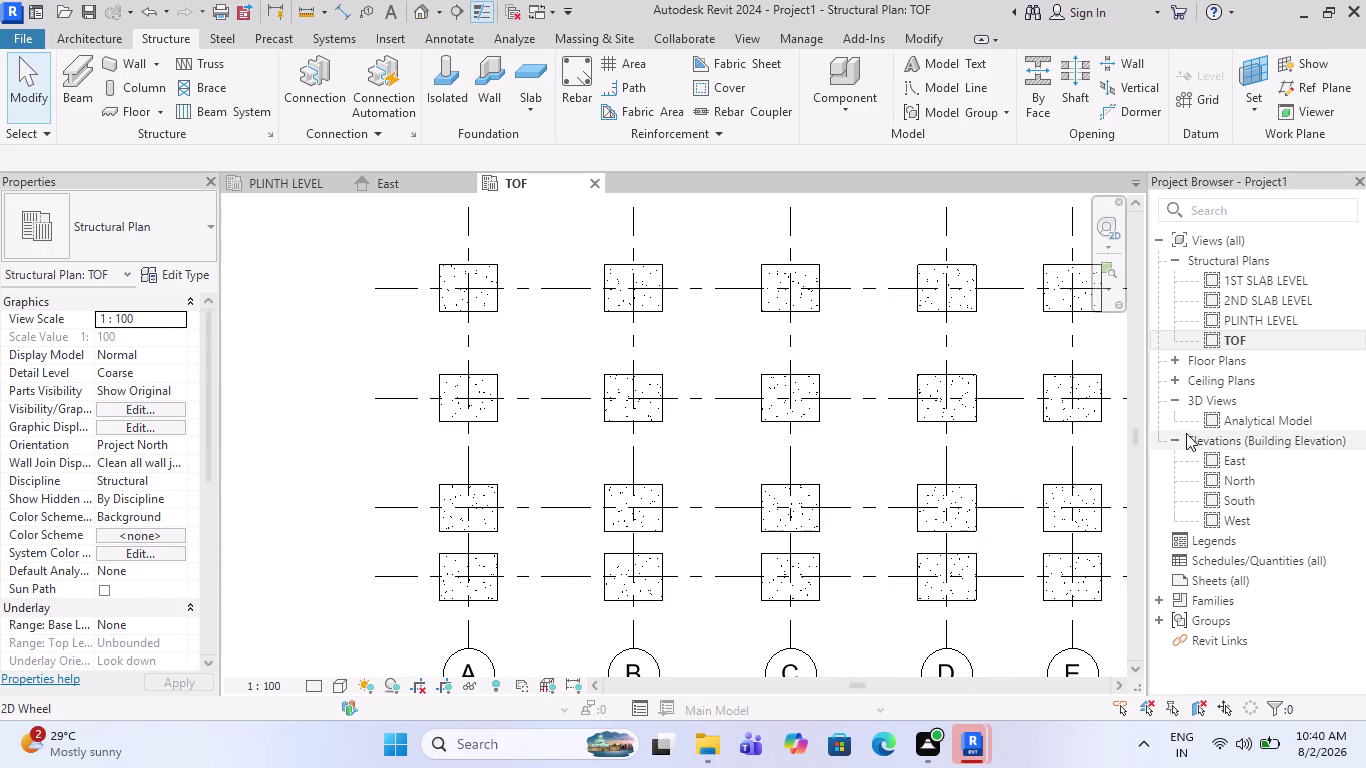
double_click(1221, 398)
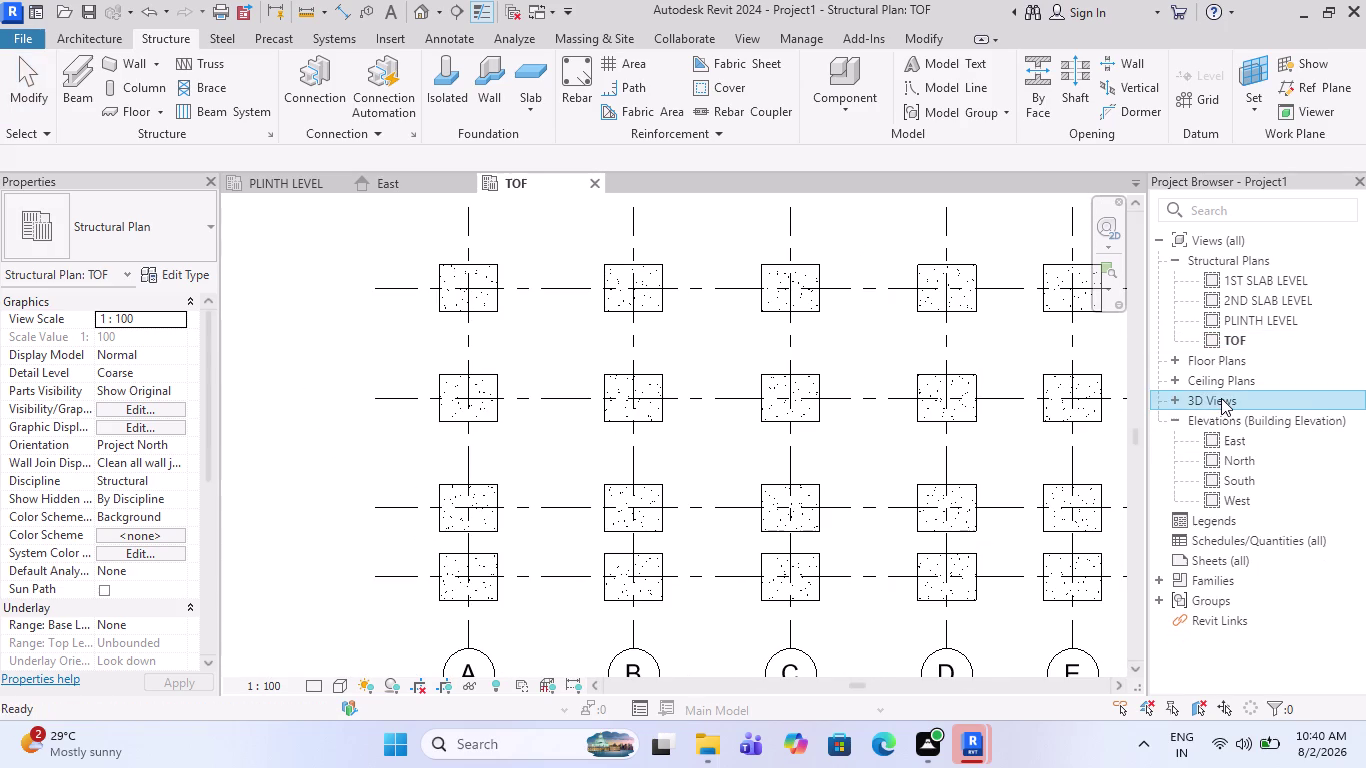
double_click(1221, 398)
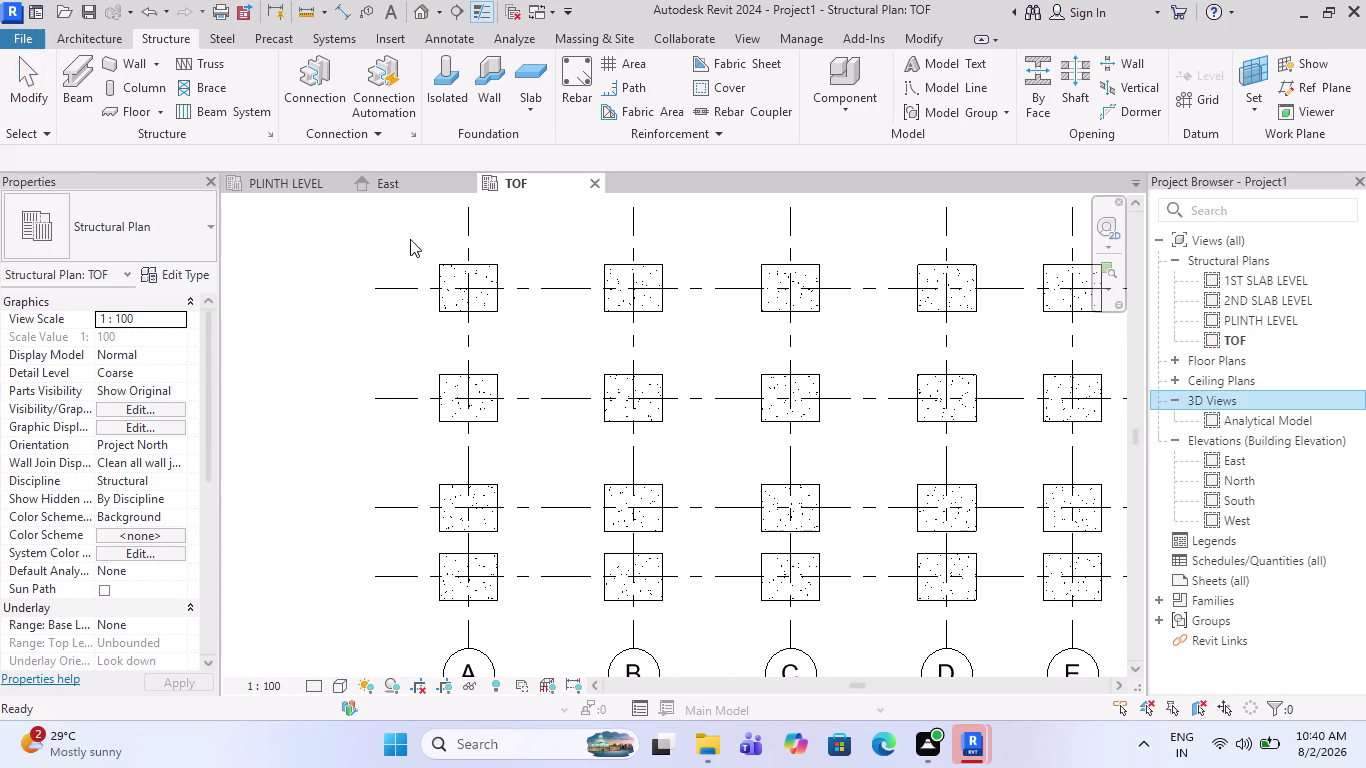
Inspect the footings in a default 3D view, then return to the TOF plan.
click(416, 4)
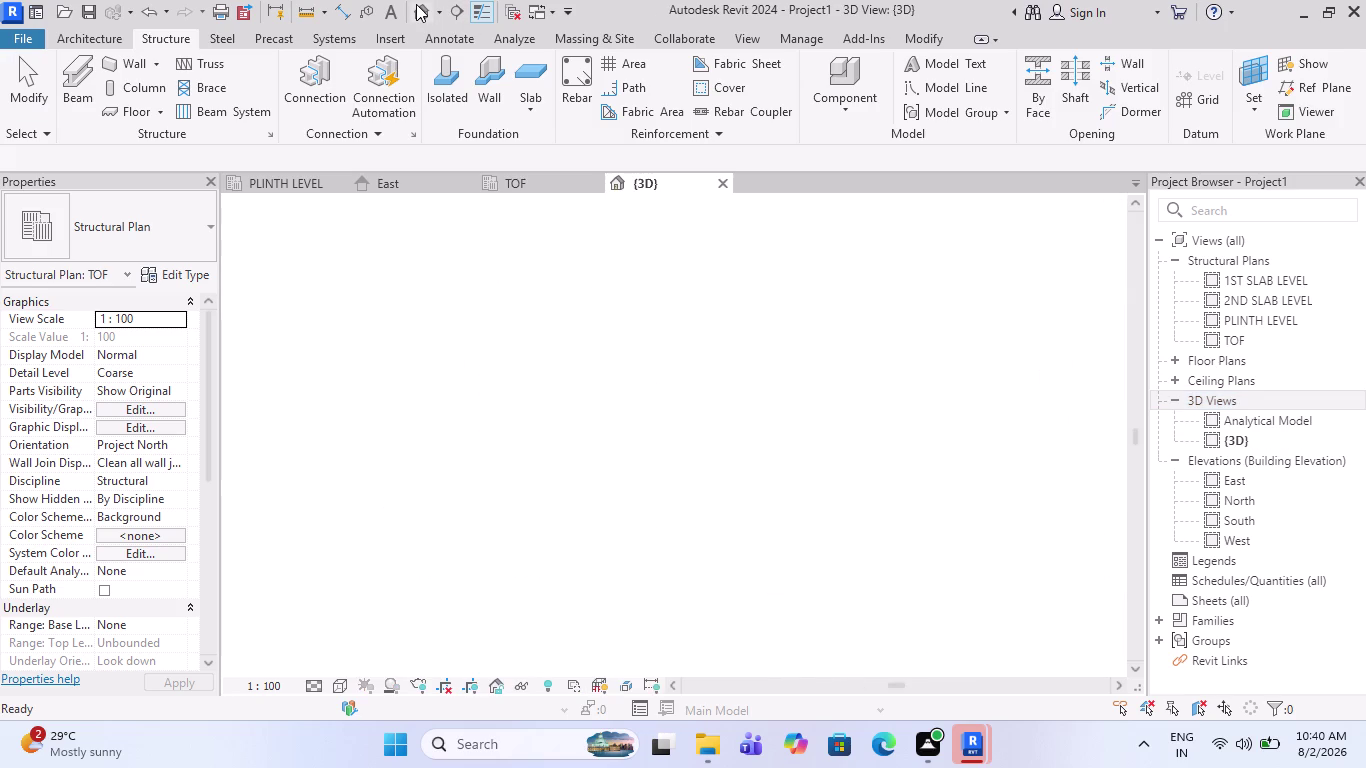
scroll(up, 3)
scroll(up, 3)
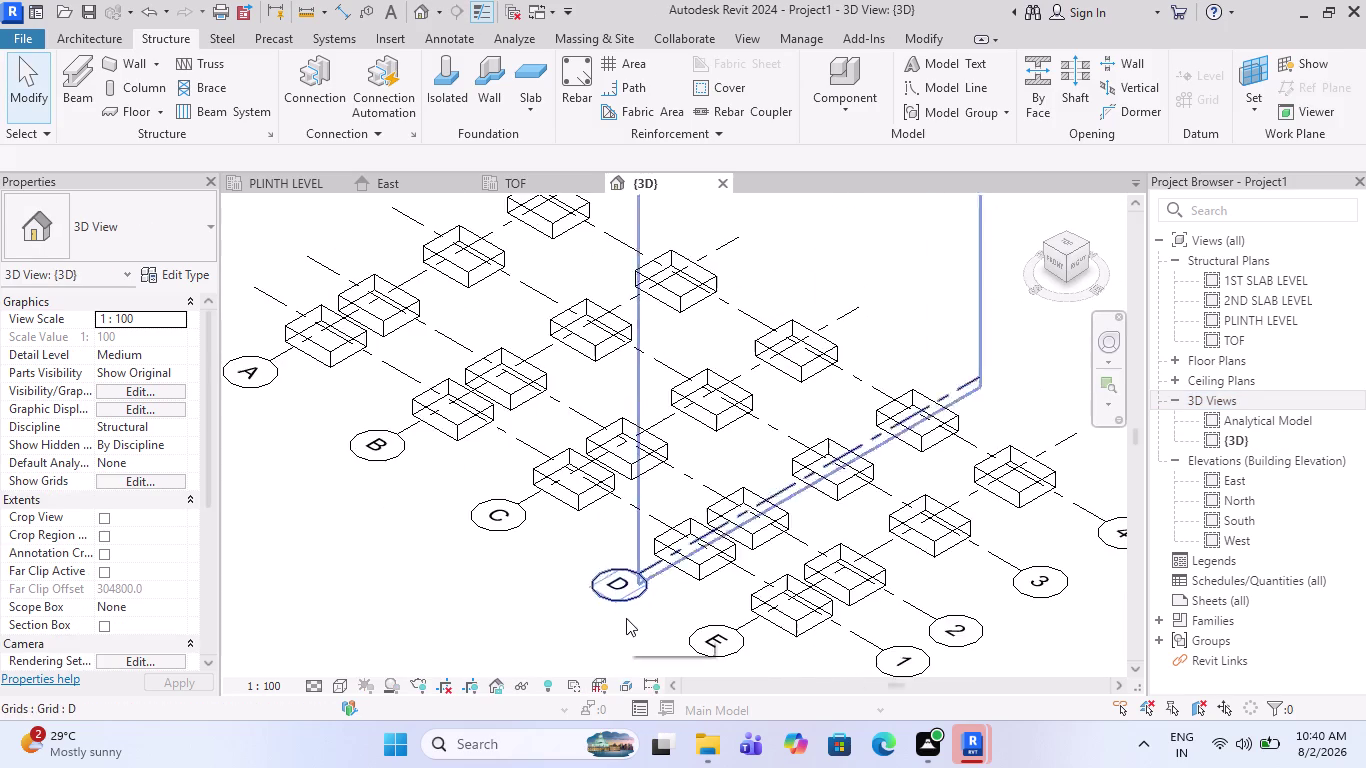
scroll(up, 3)
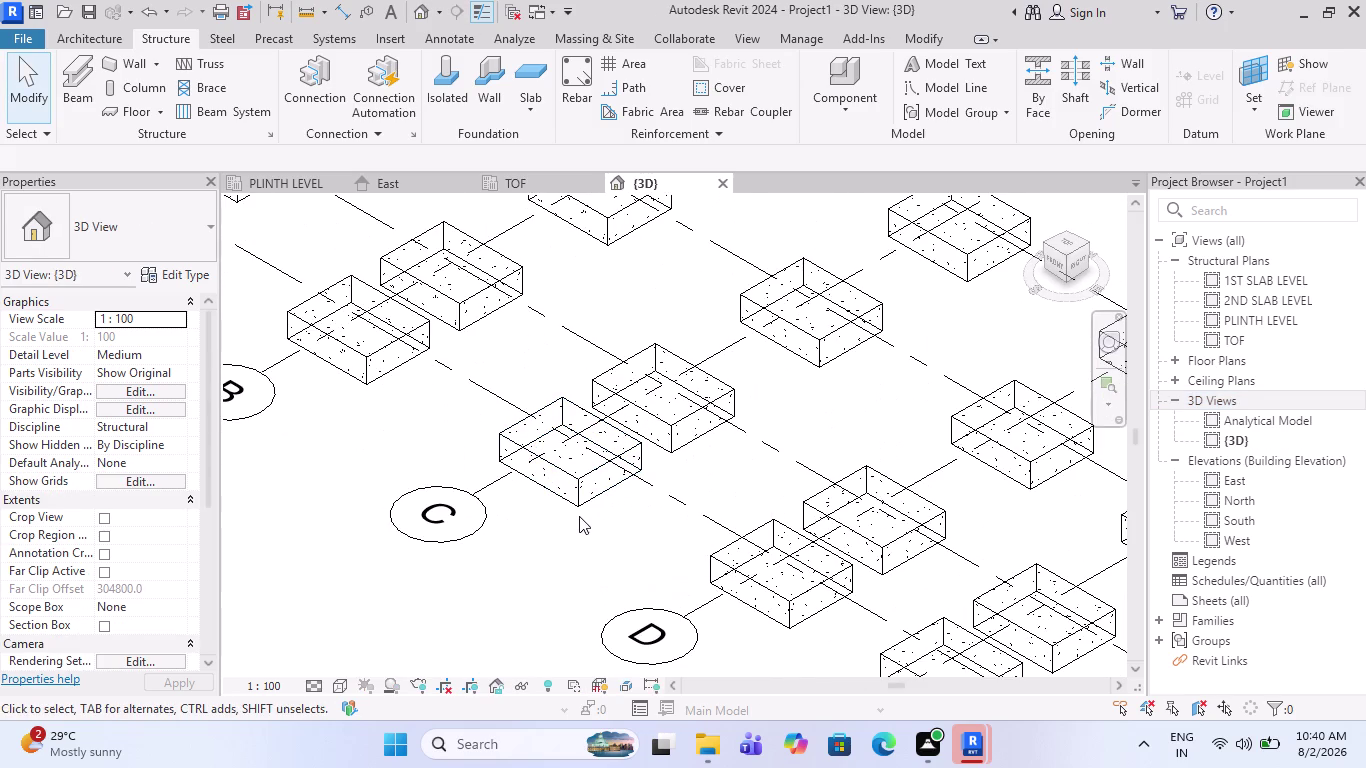
scroll(down, 3)
click(547, 193)
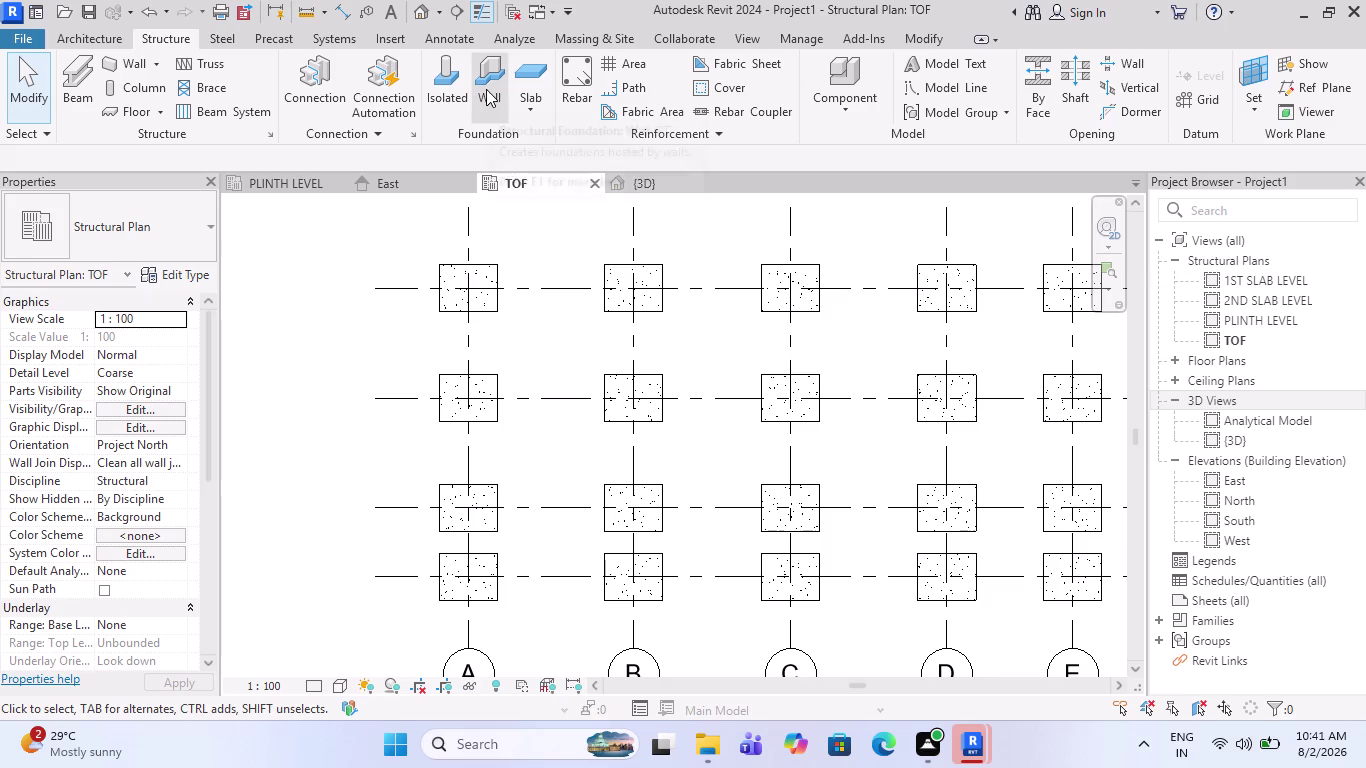
Start a structural column using the M_Concrete-Rectangular-Column 300 x 450mm type.
click(140, 99)
click(136, 89)
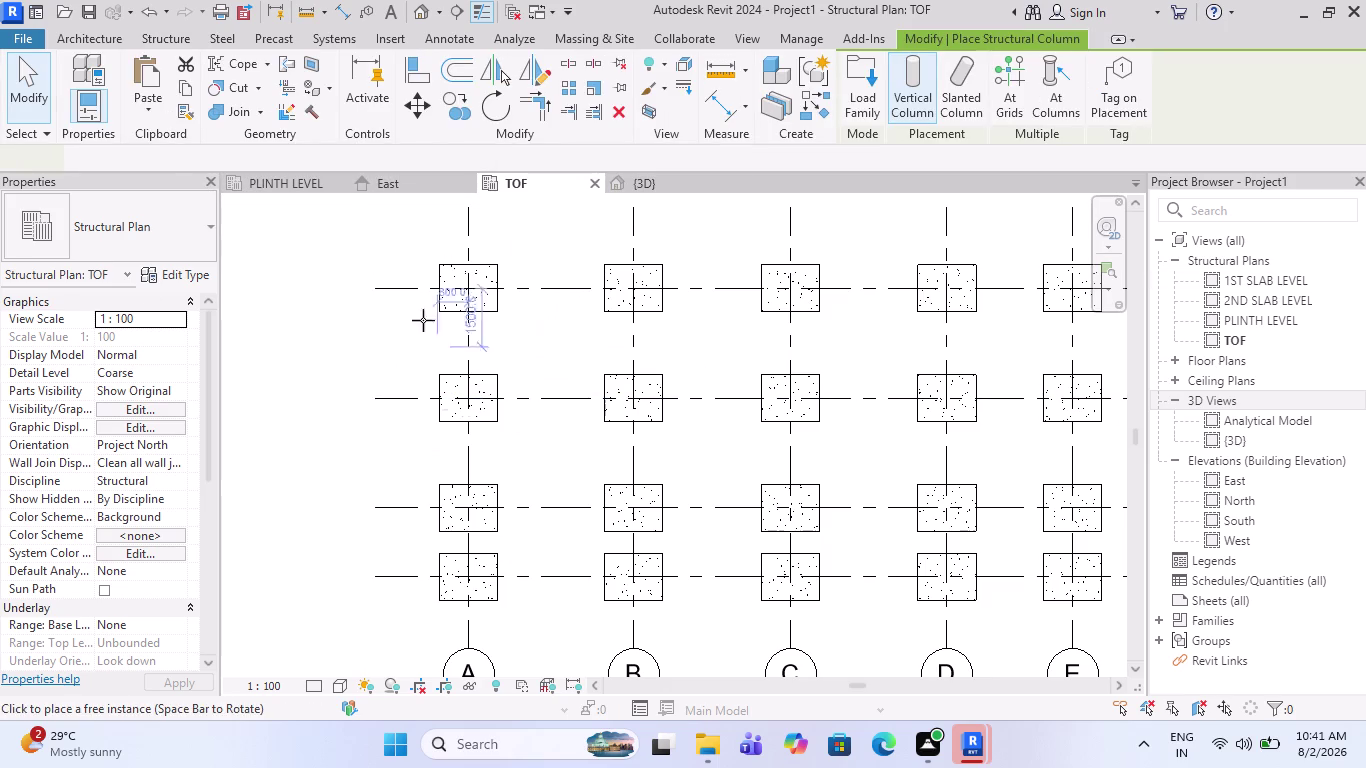
click(184, 237)
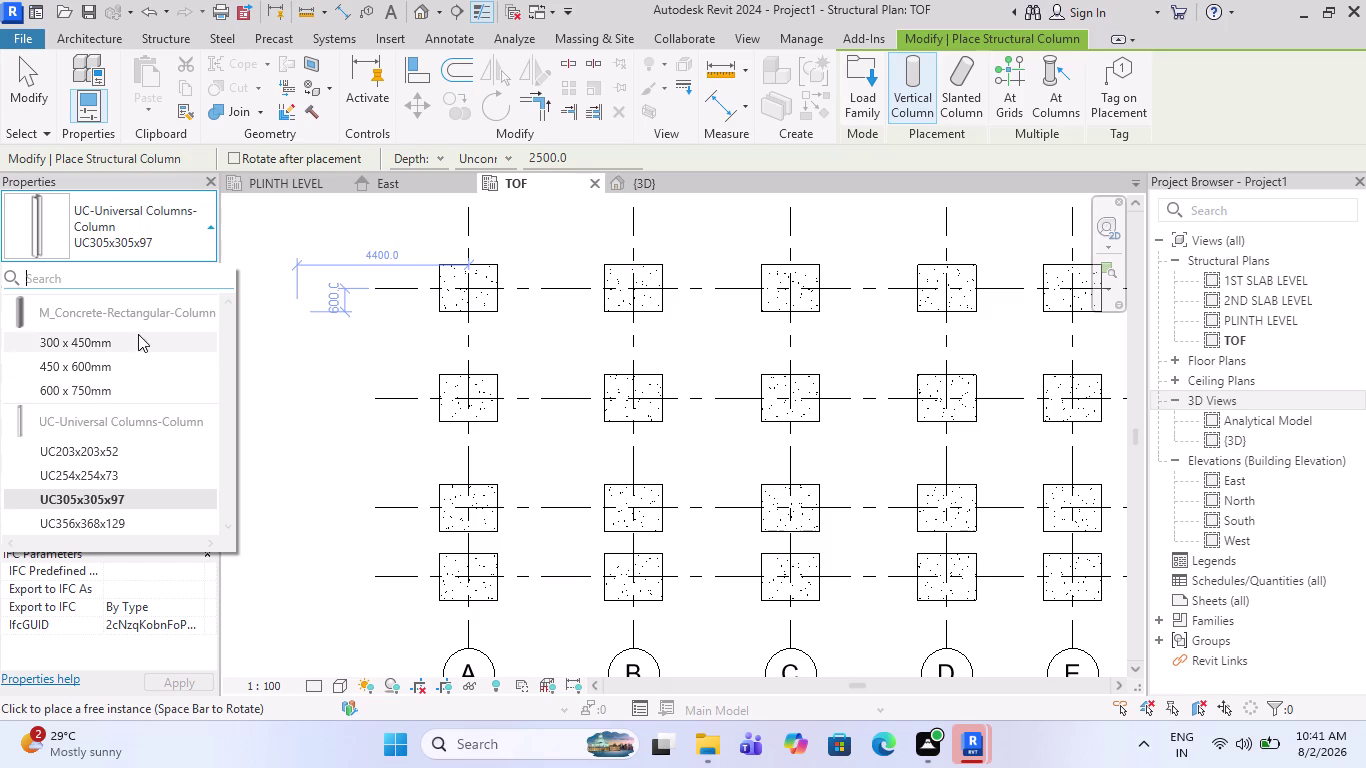
click(115, 349)
click(179, 272)
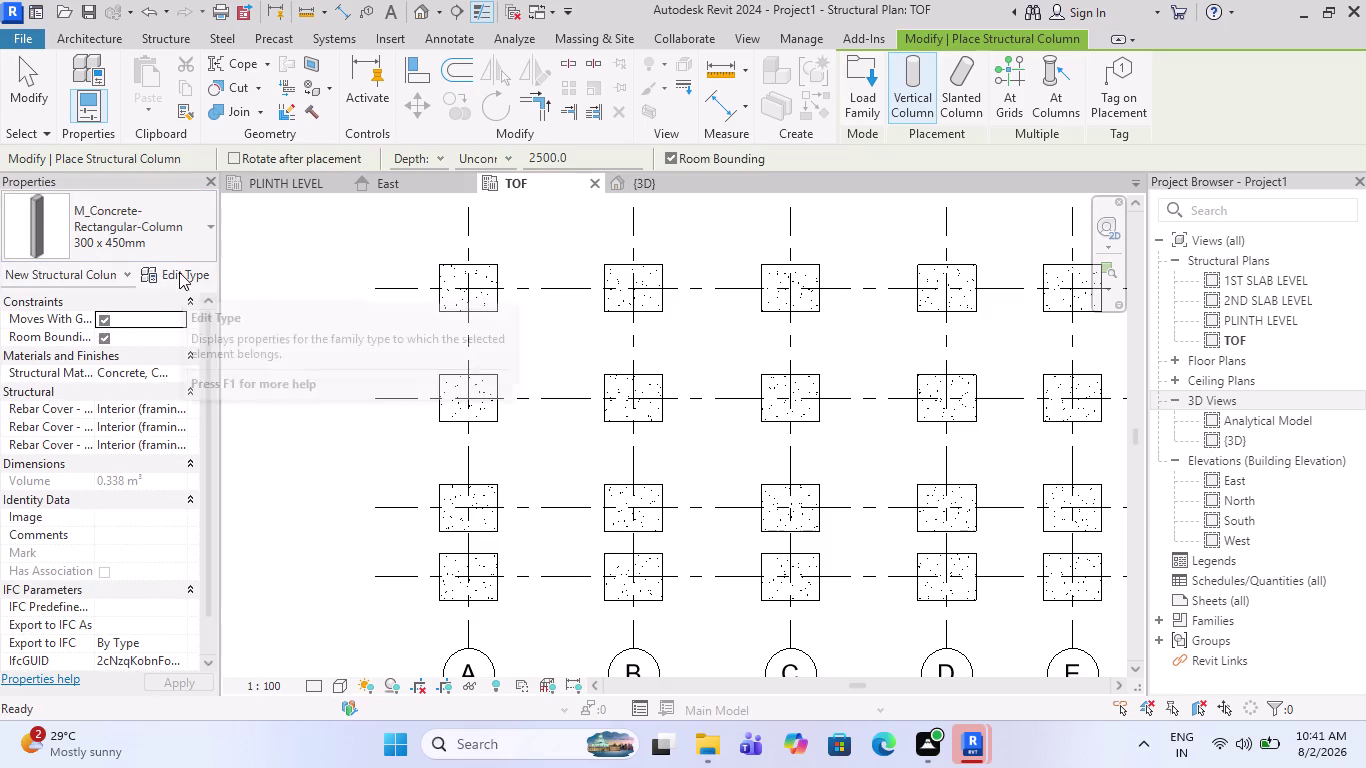
Duplicate the column type as a new type named 230 x 300mm 2.
click(1286, 132)
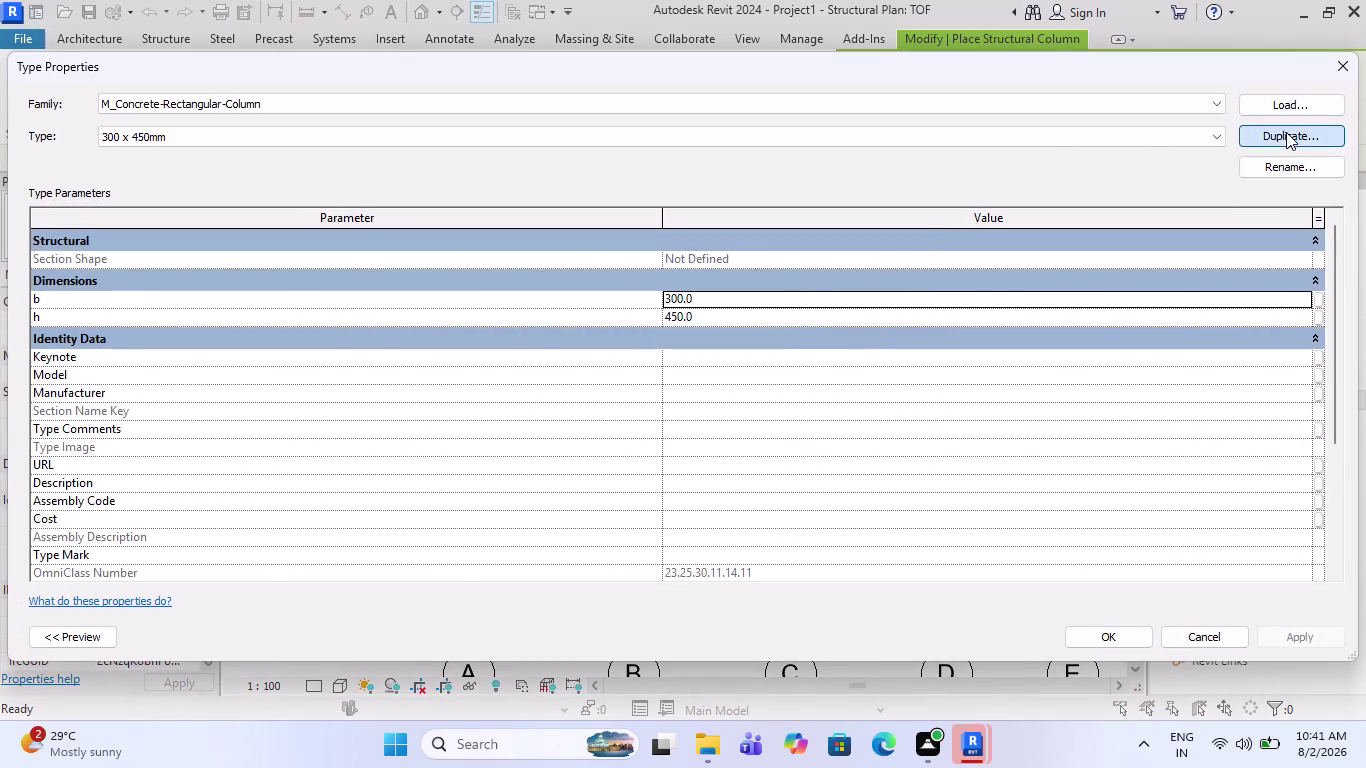
click(619, 350)
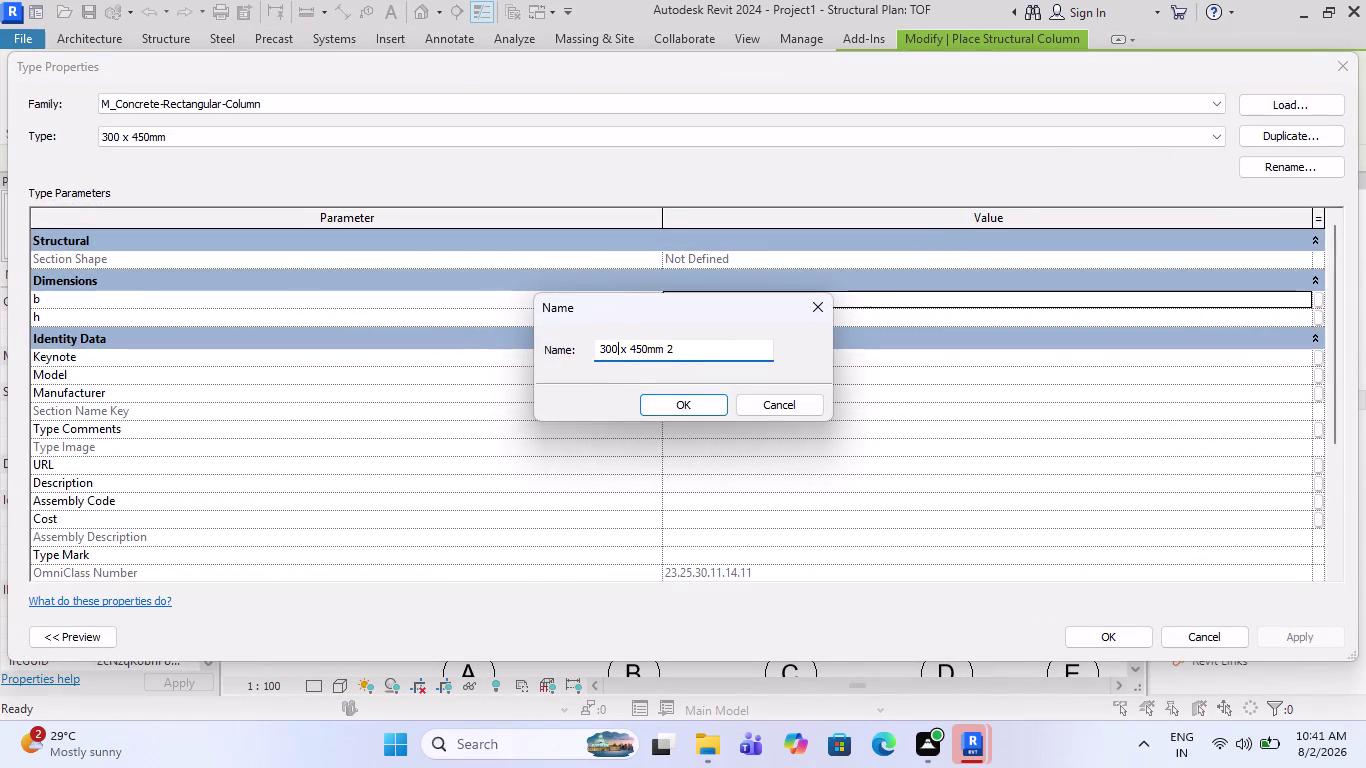
key(BackSpace)
key(BackSpace)
key(BackSpace)
text(230)
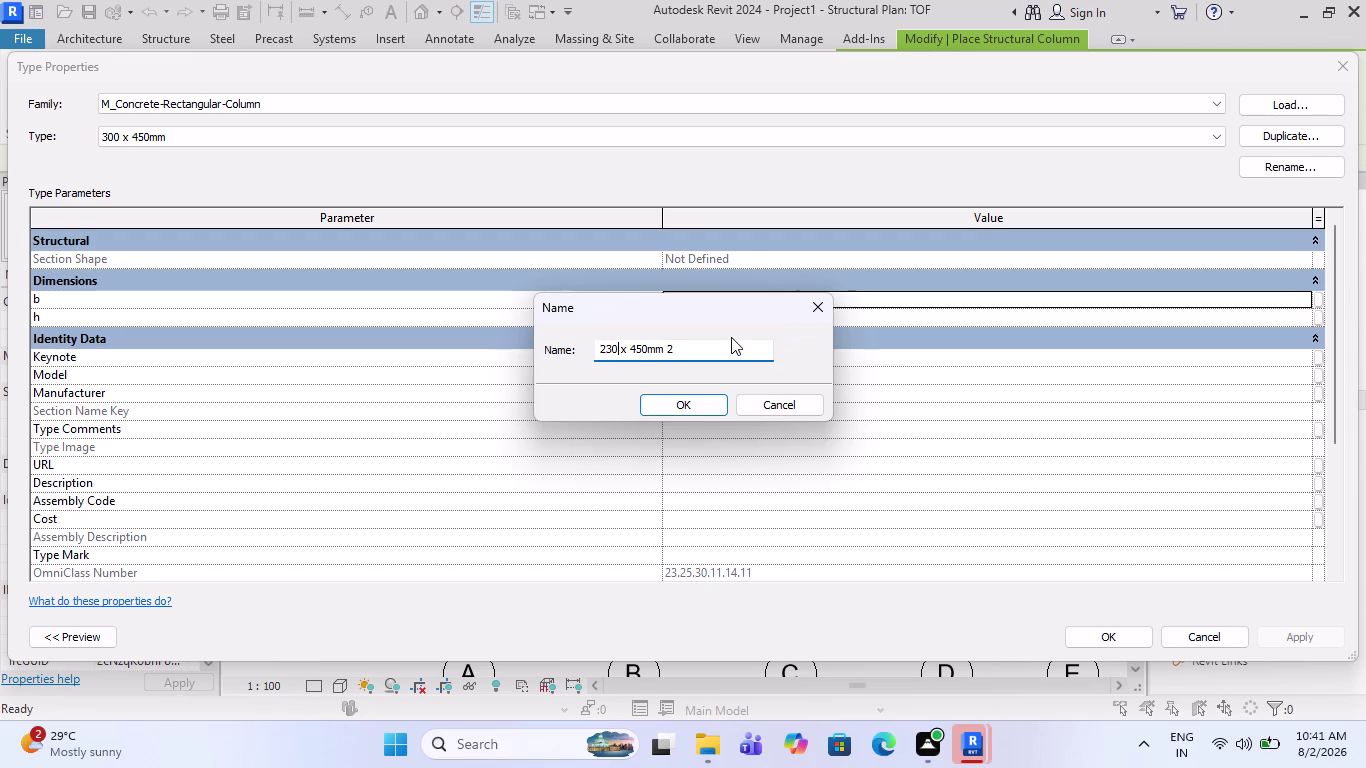
click(641, 346)
key(Right)
key(BackSpace)
key(BackSpace)
key(BackSpace)
text(300)
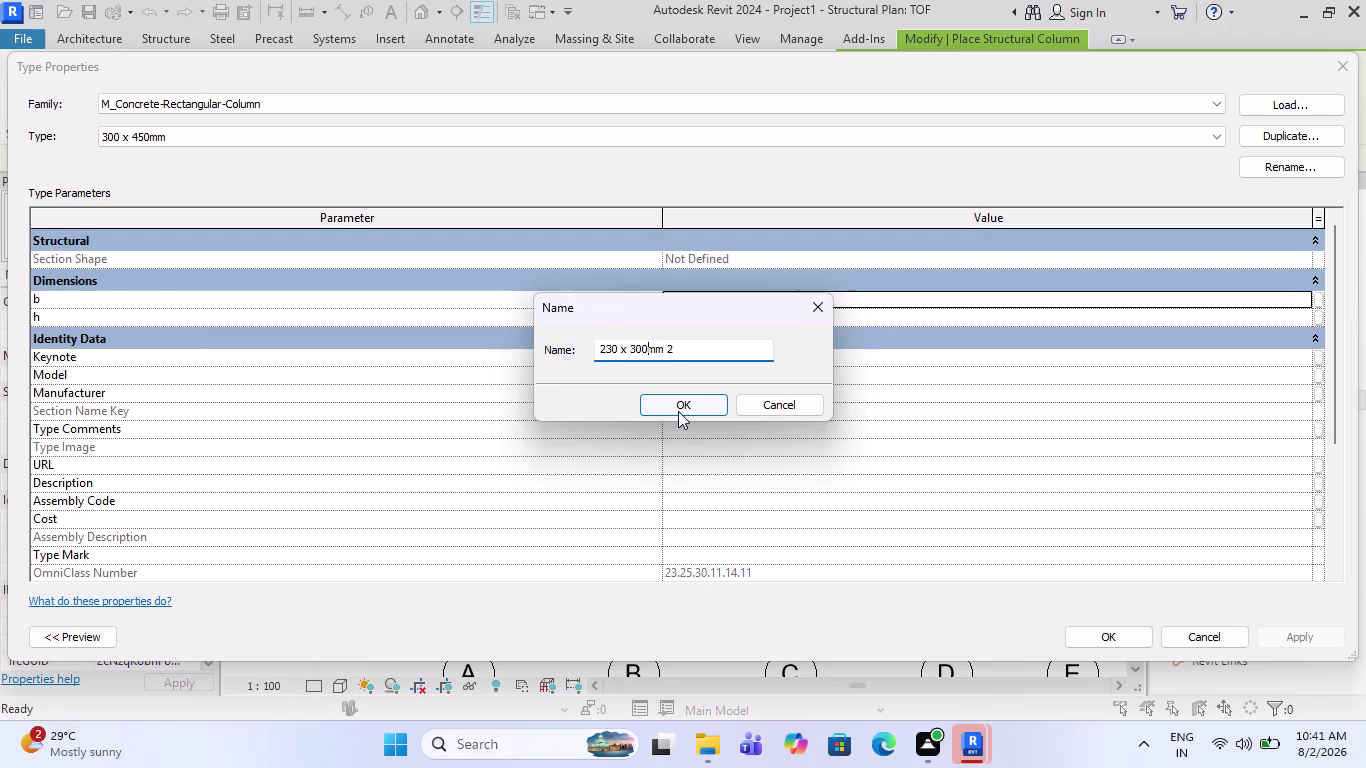
click(682, 409)
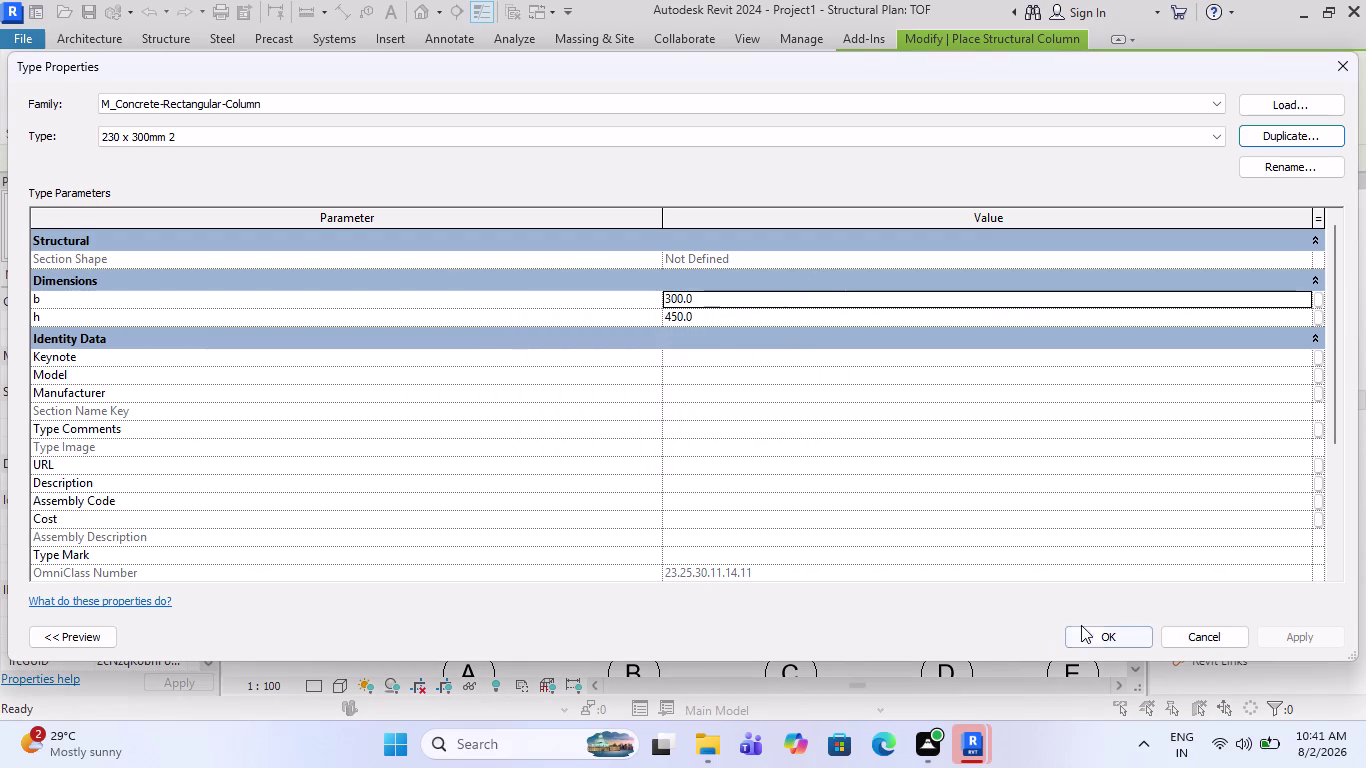
Set the new column type's b to 230 and h to 300, and confirm.
click(724, 290)
click(724, 290)
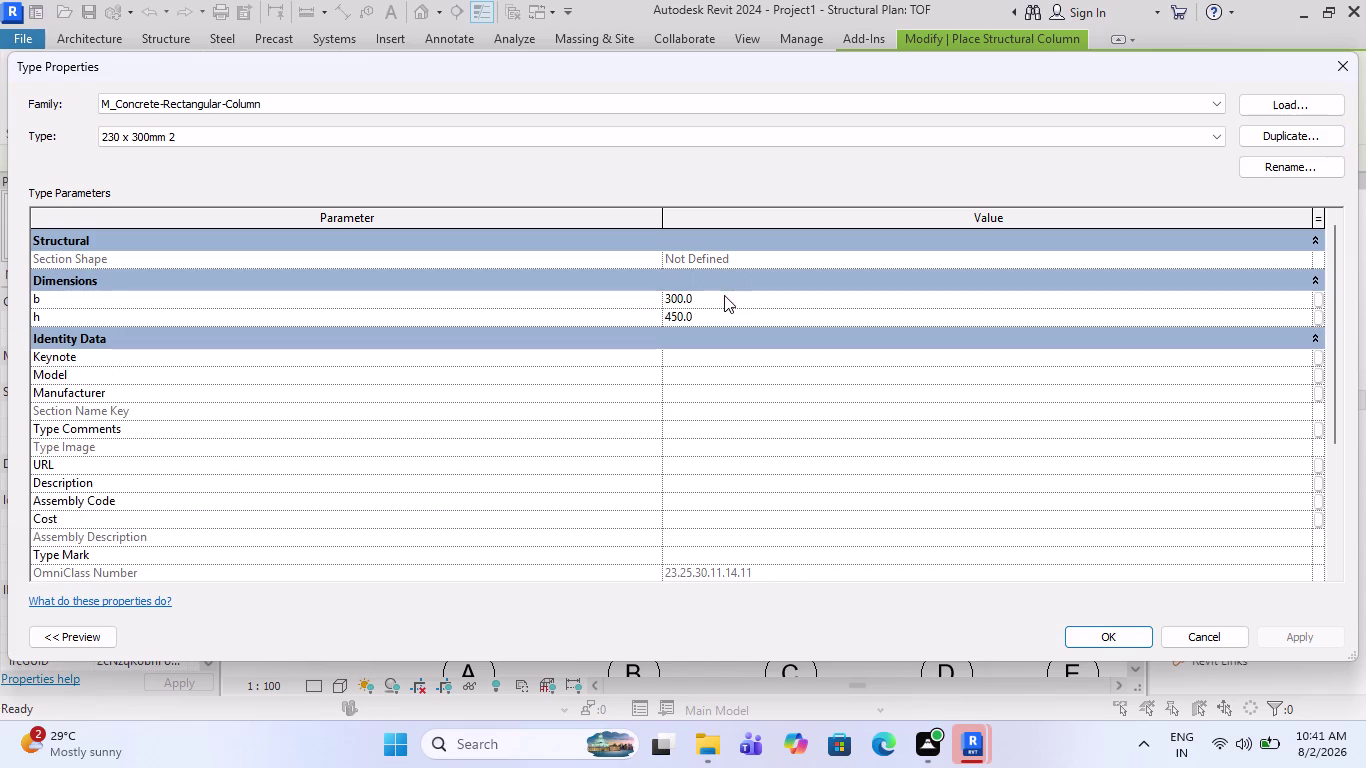
click(722, 299)
text(23)
key(0)
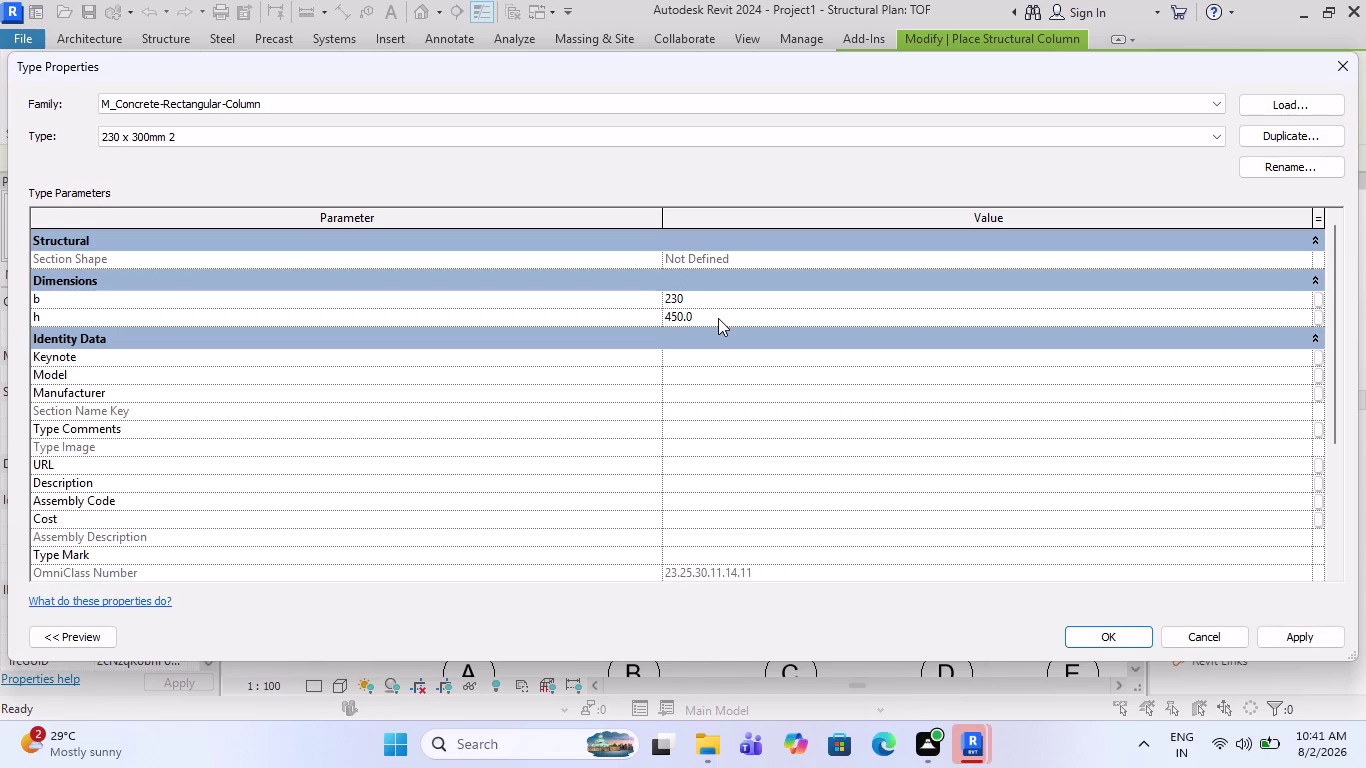
double_click(718, 318)
key(BackSpace)
key(BackSpace)
key(BackSpace)
text(300)
click(1115, 637)
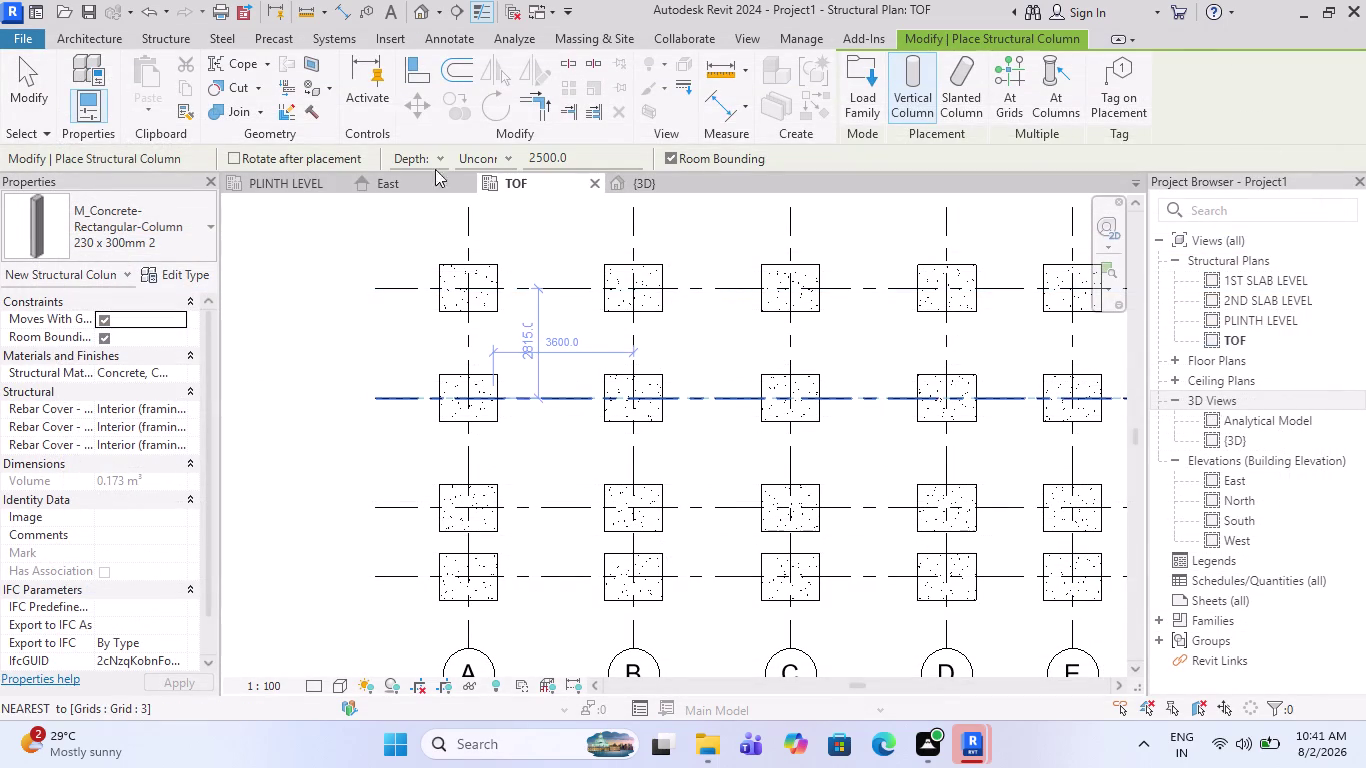
Make columns extend by Height with their top at PLINTH LEVEL.
click(427, 160)
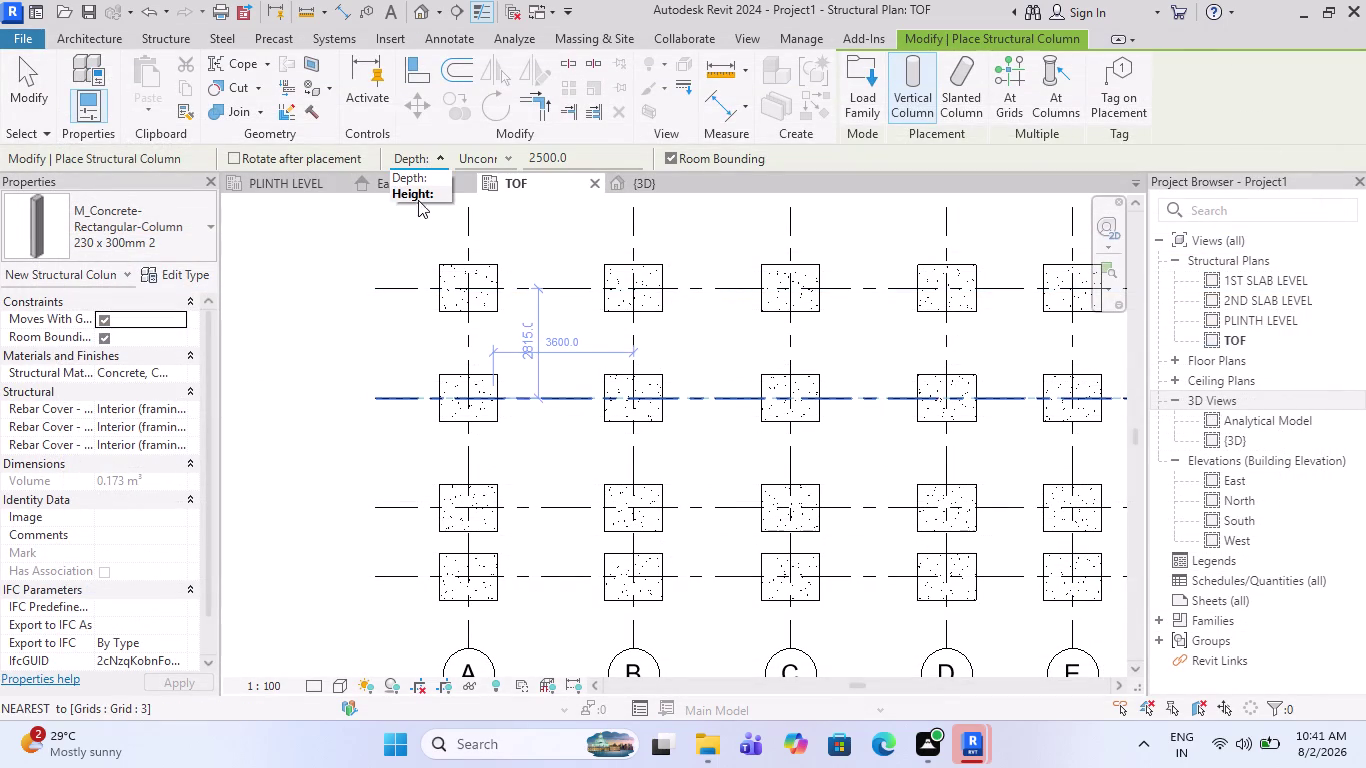
click(418, 194)
click(513, 148)
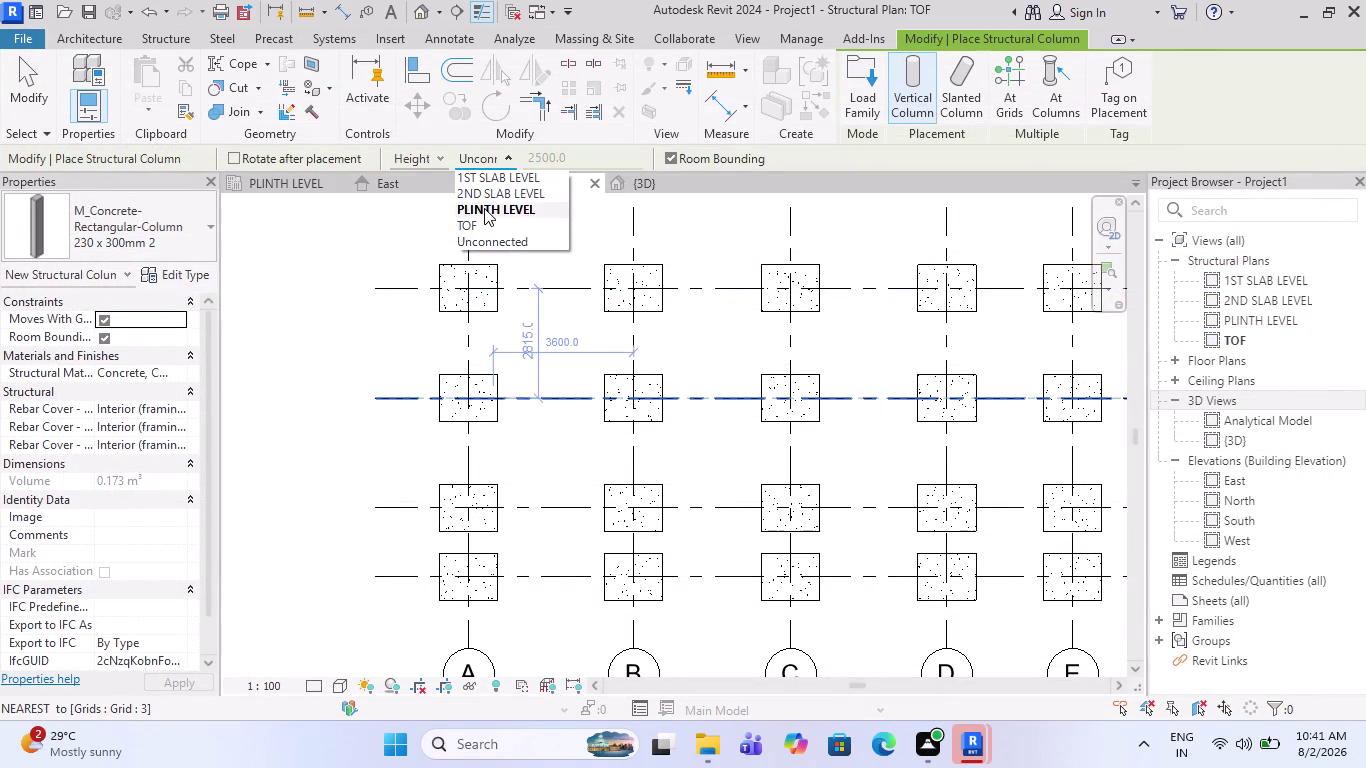
click(492, 206)
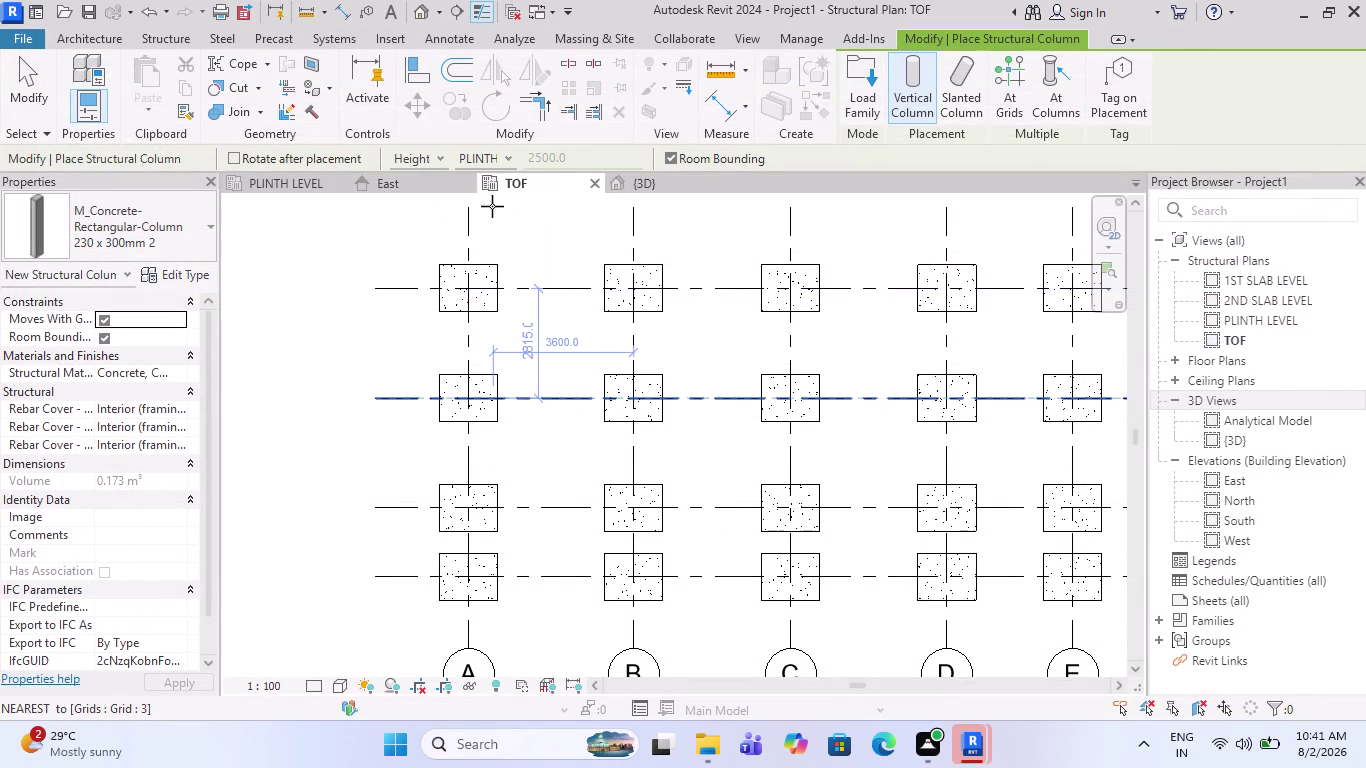
scroll(down, 3)
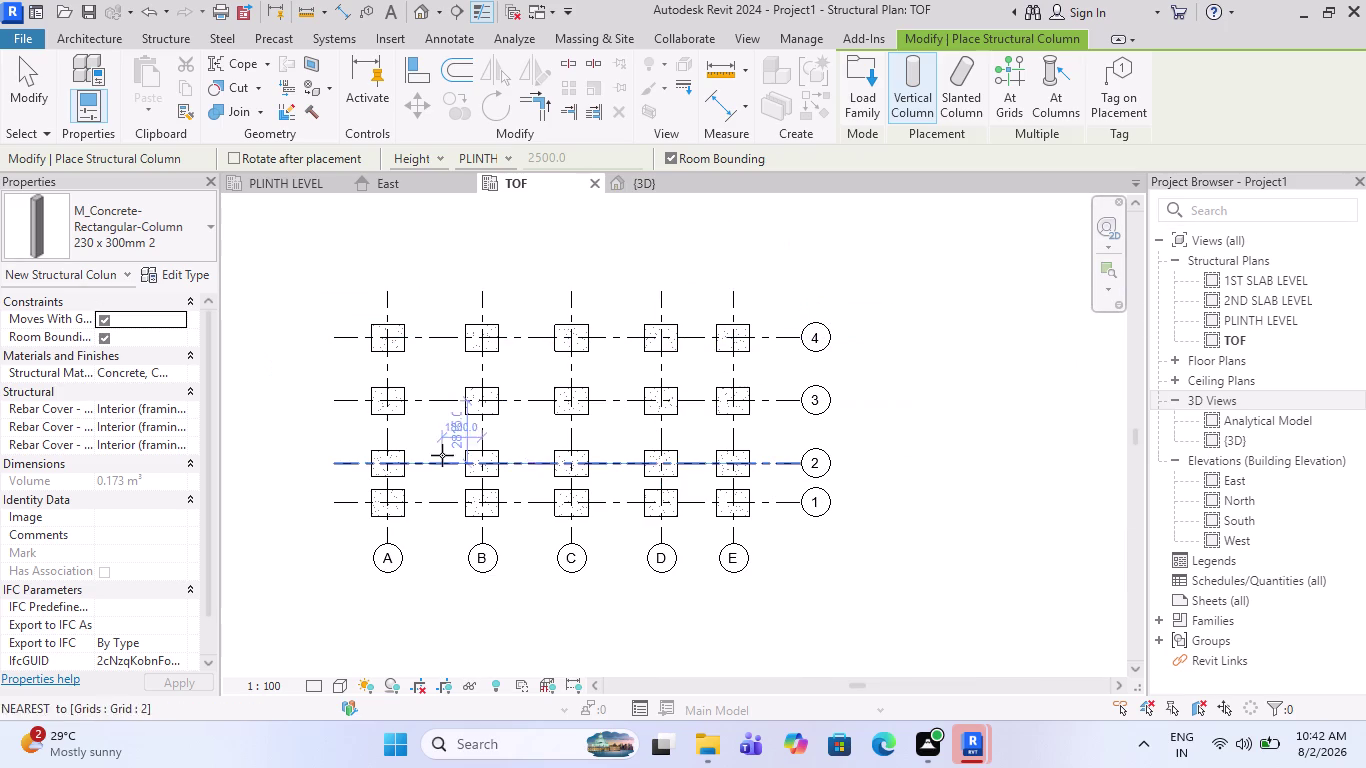
scroll(up, 3)
scroll(up, 3)
scroll(up, 3)
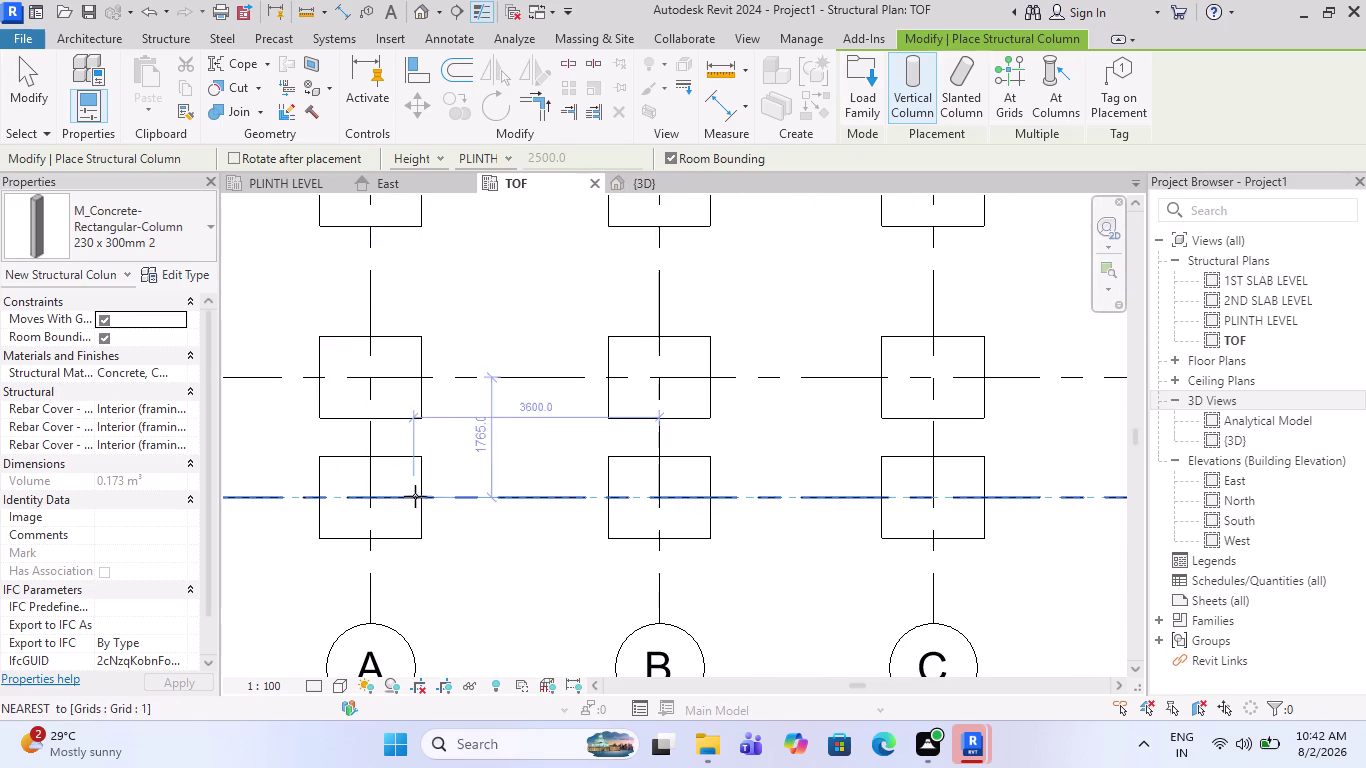
scroll(down, 3)
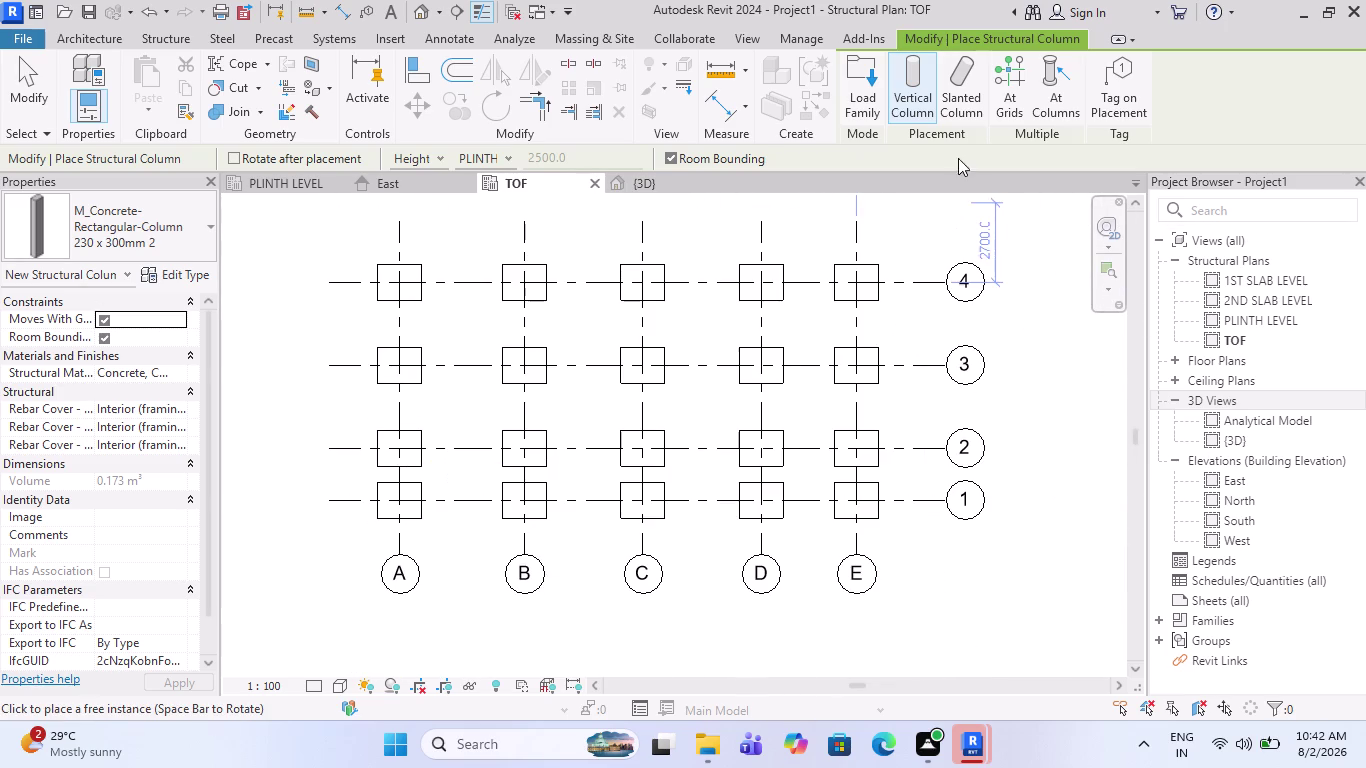
Place 230 x 300mm 2 columns at every A–E by 1–4 grid intersection, then exit.
click(997, 101)
drag(896, 532, 896, 530)
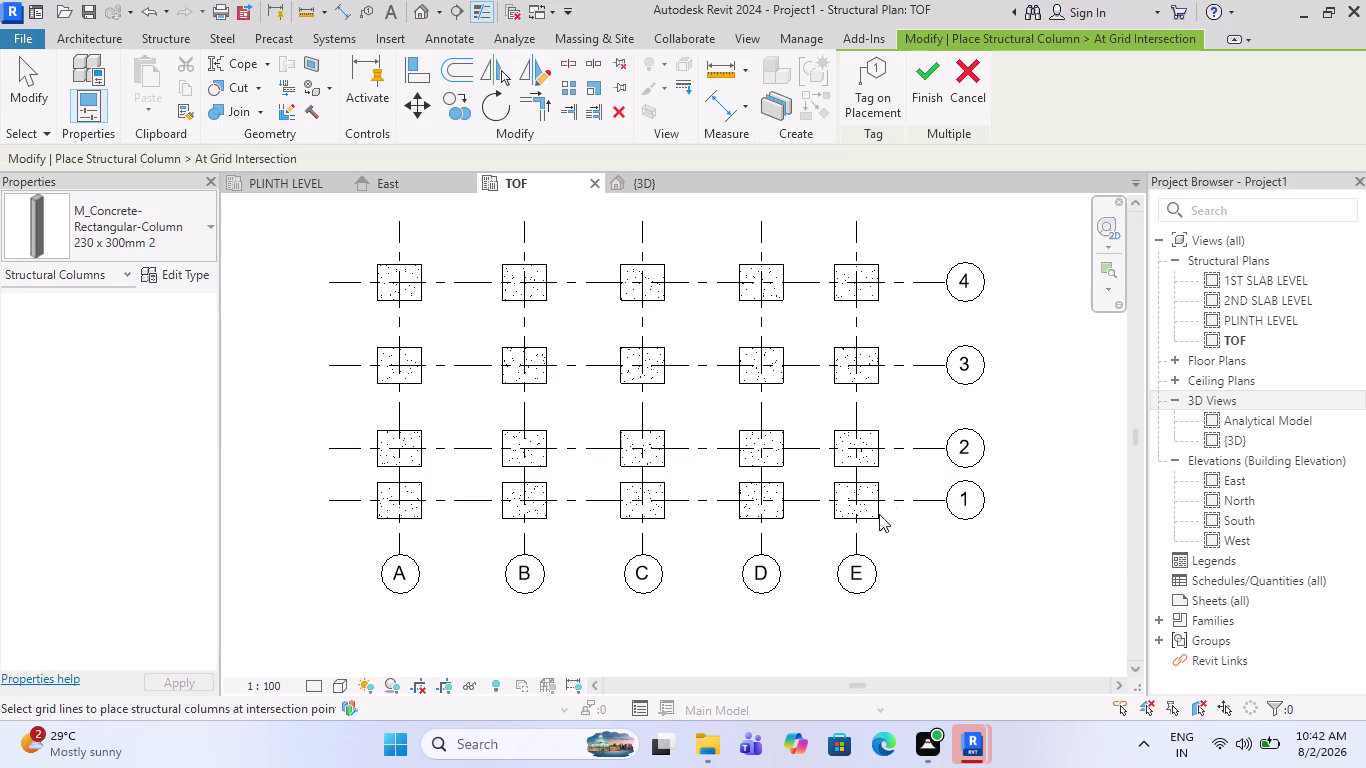
drag(896, 530, 343, 233)
scroll(up, 3)
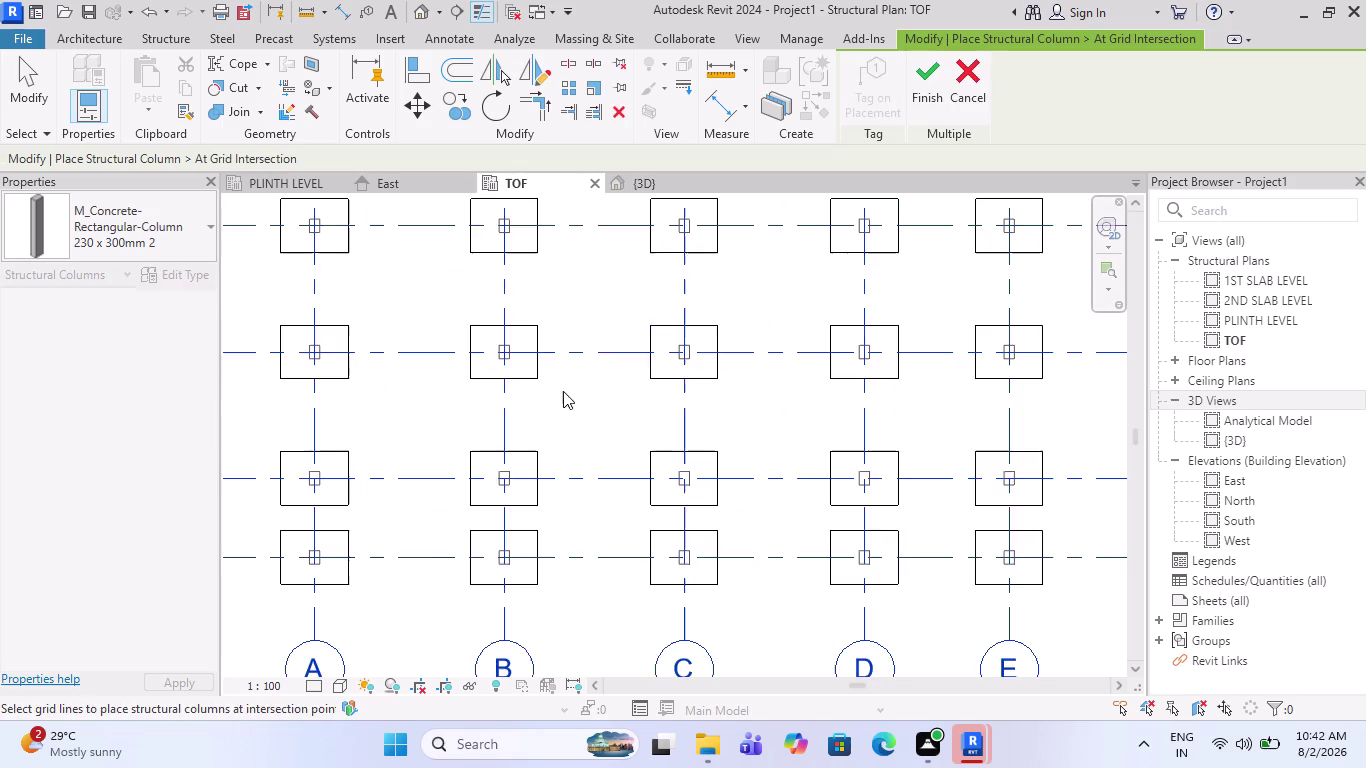
scroll(up, 3)
scroll(down, 3)
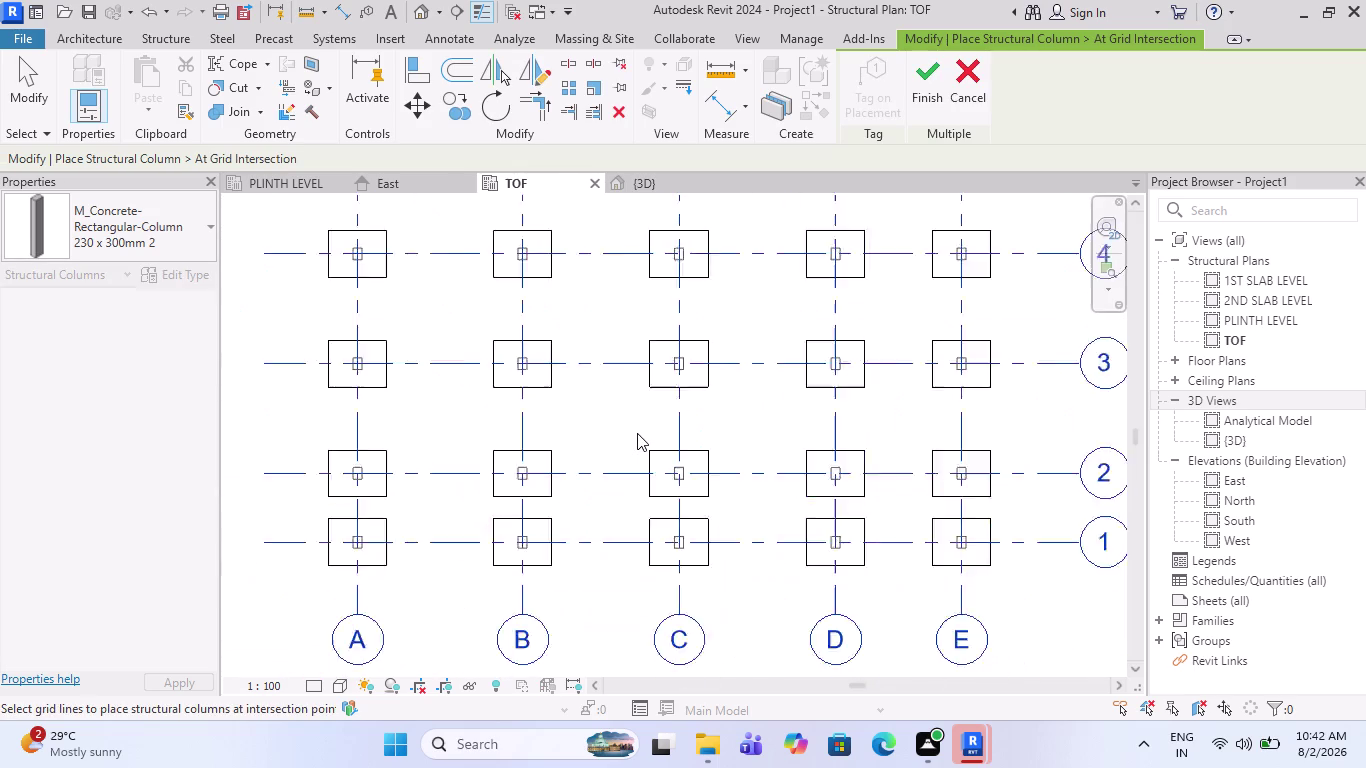
scroll(down, 3)
scroll(down, 3)
scroll(up, 3)
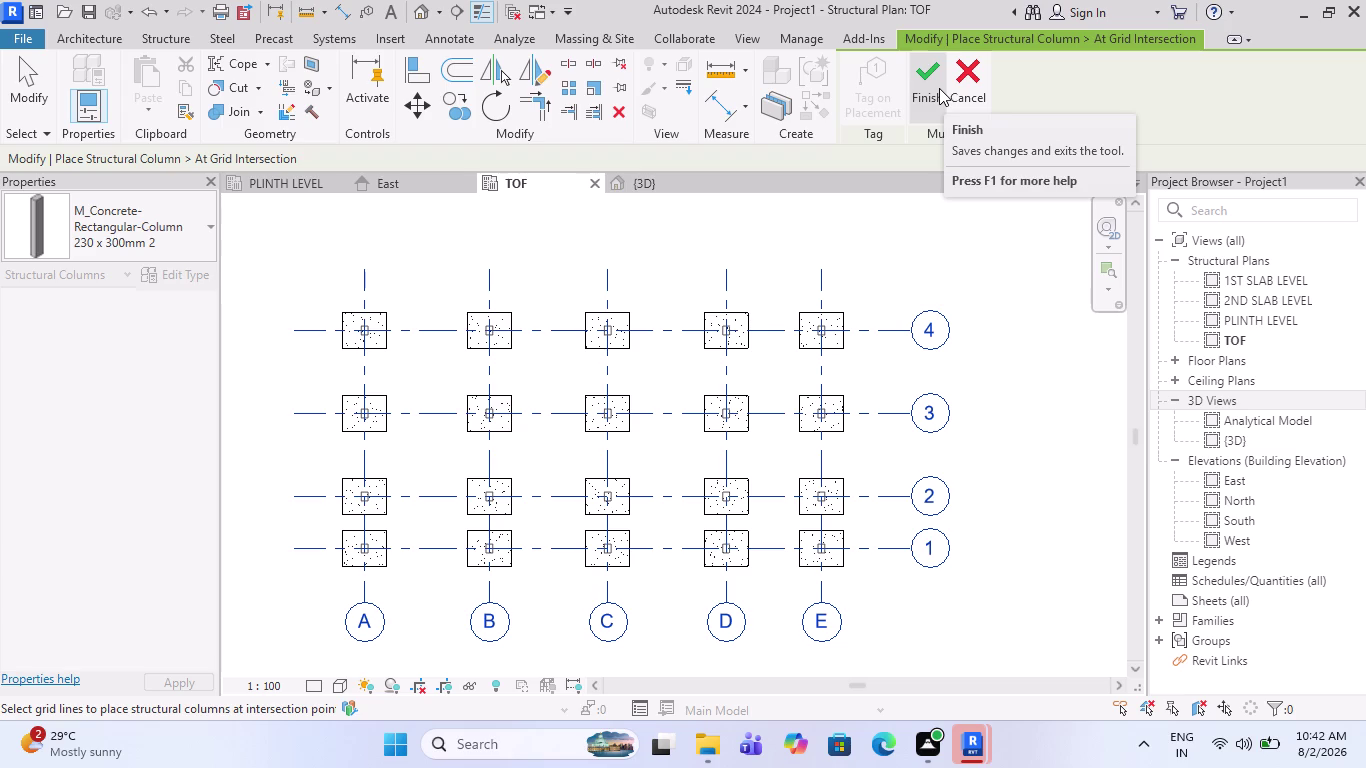
click(939, 88)
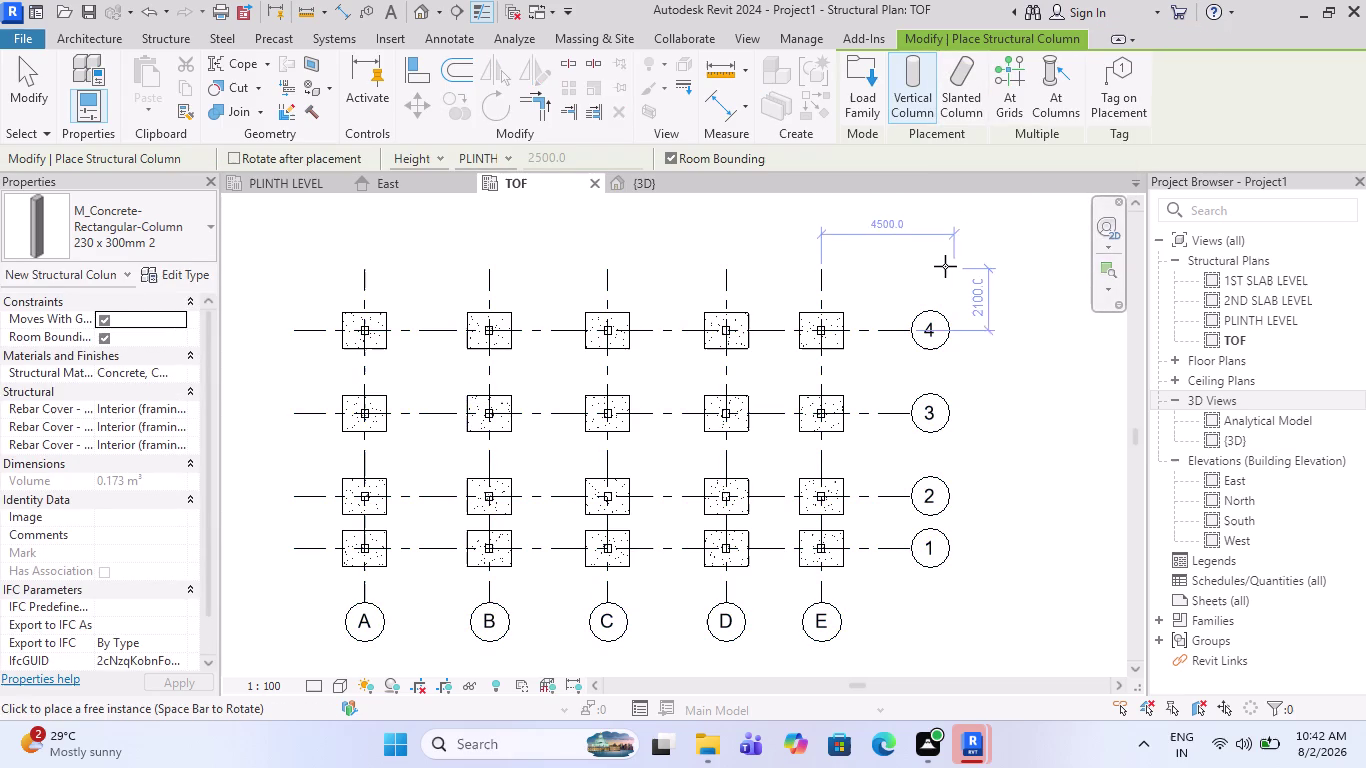
key(Escape)
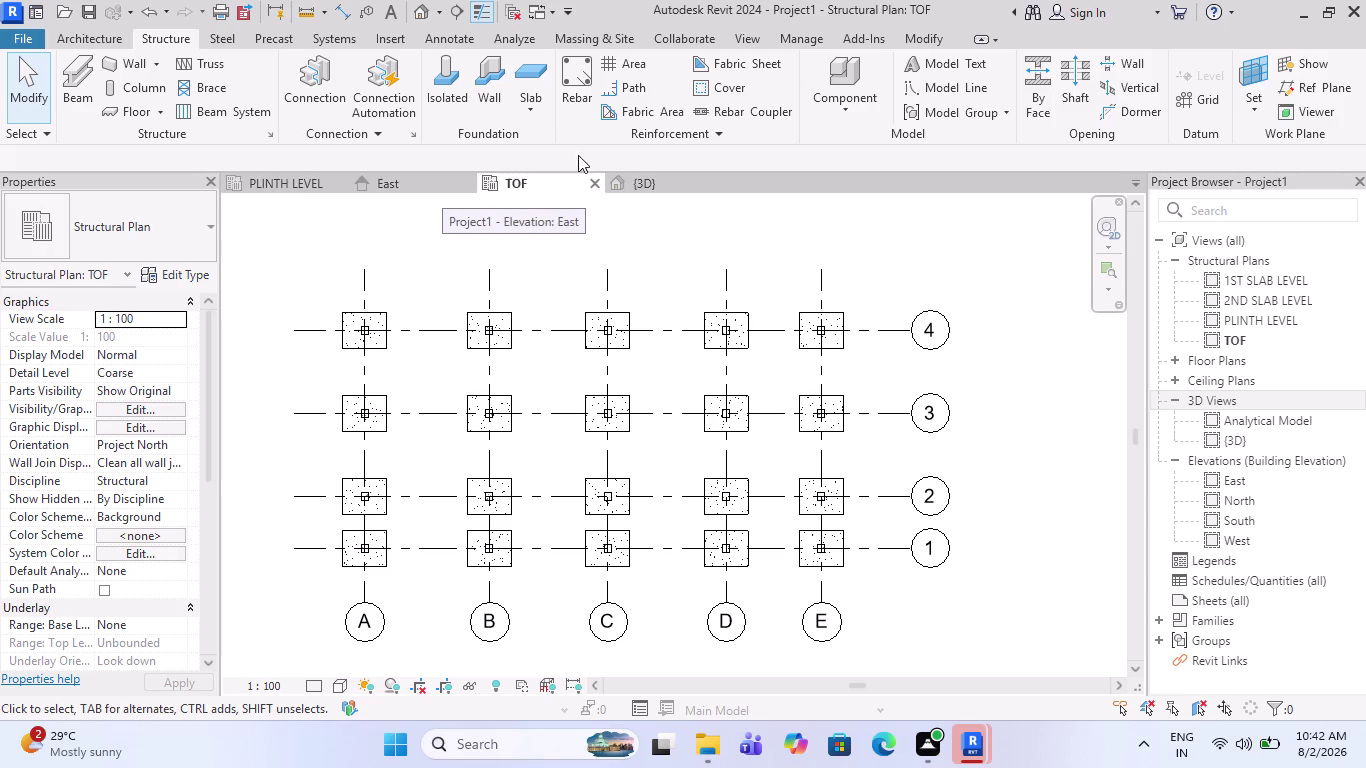
Open the East elevation to see the level lines.
click(633, 177)
scroll(up, 3)
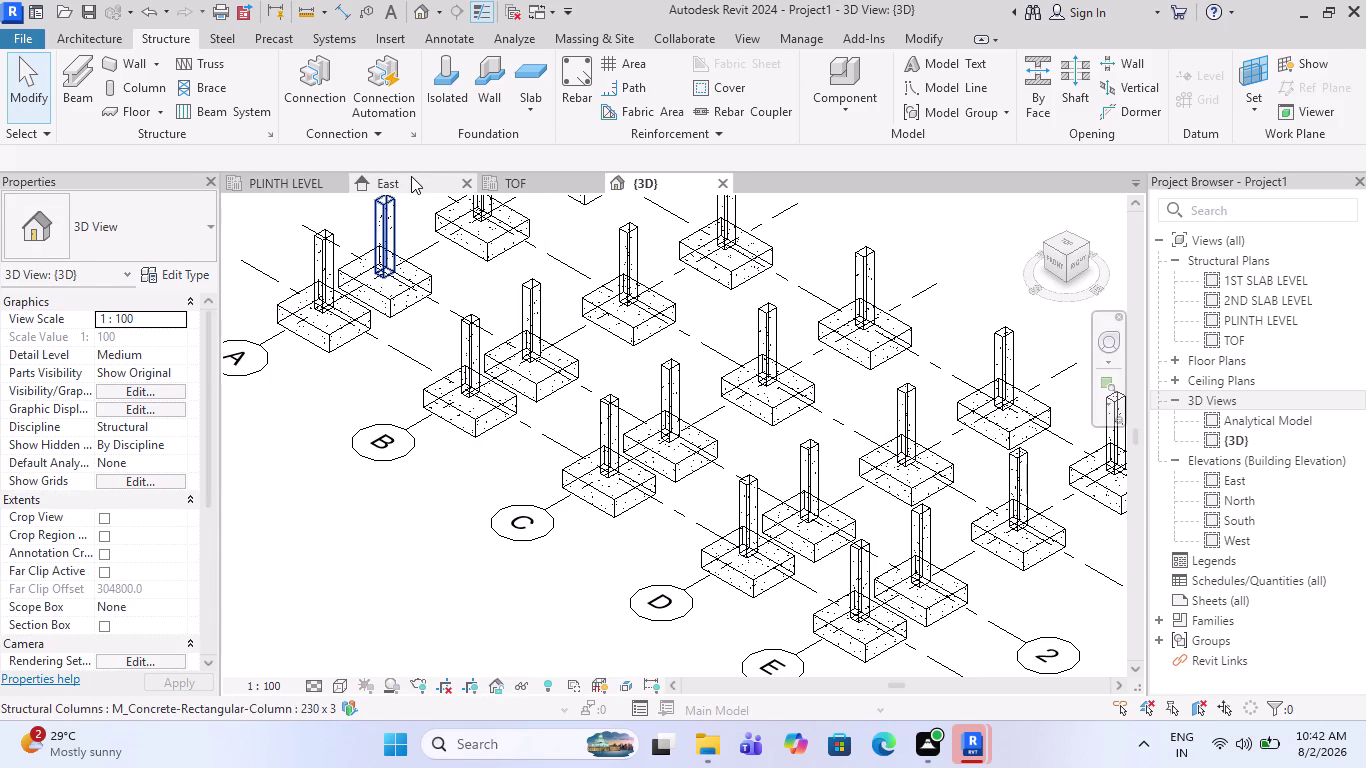
click(411, 176)
scroll(up, 3)
scroll(down, 3)
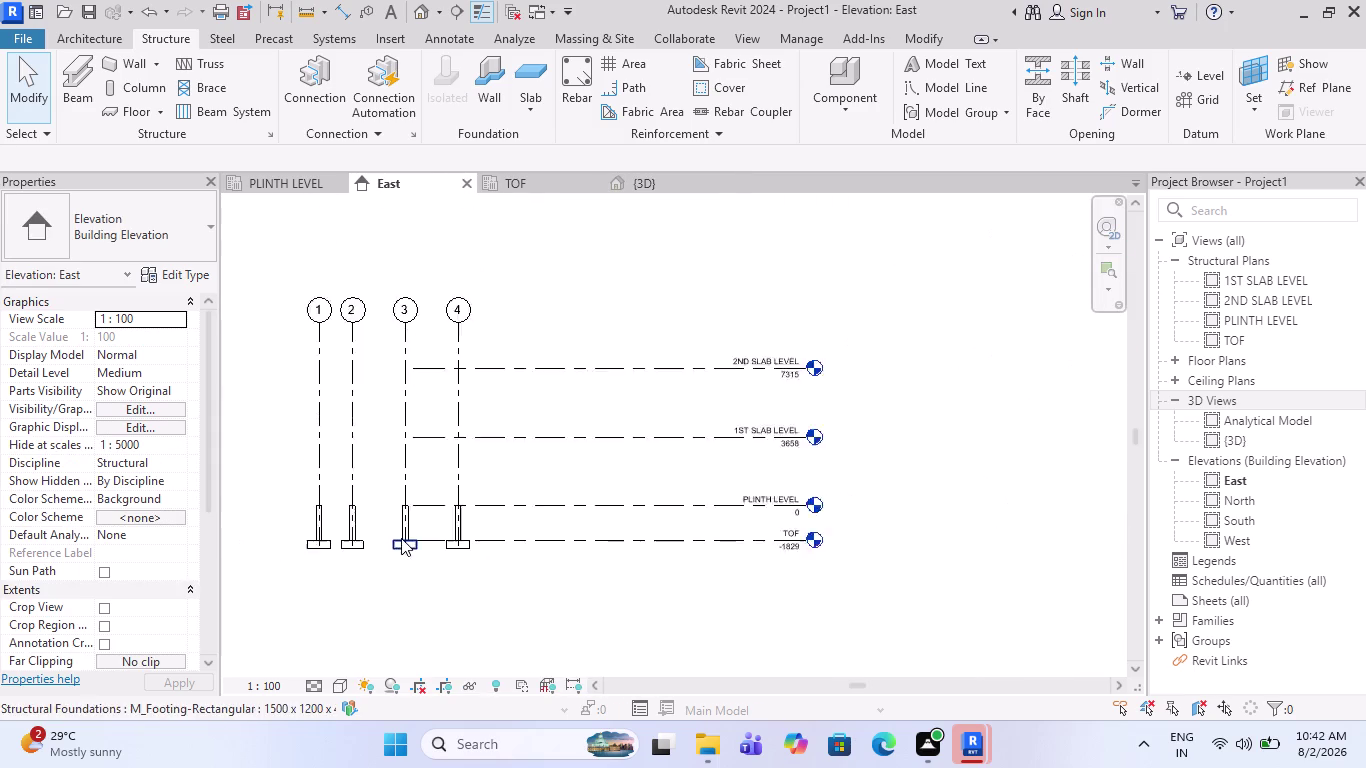
scroll(down, 3)
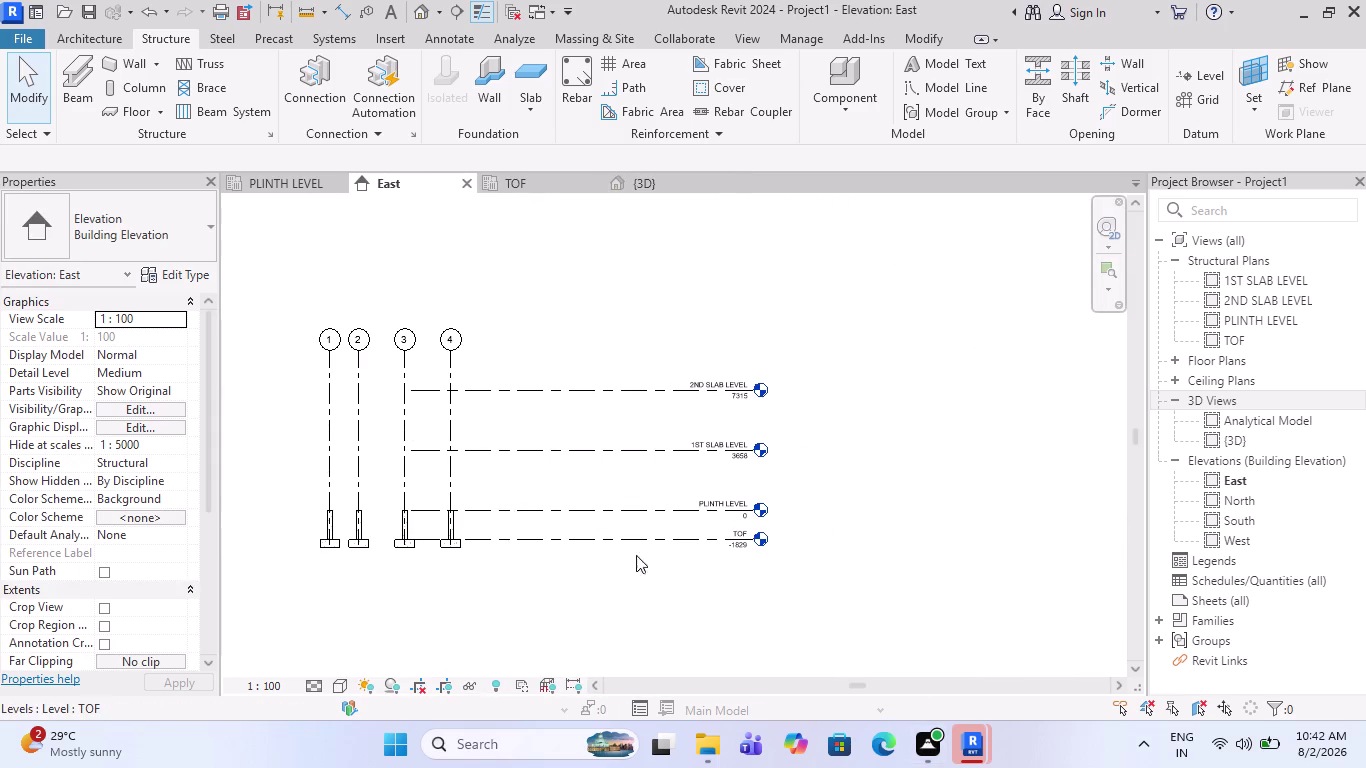
Select all four levels and drag them up so PLINTH LEVEL reaches 367 and TOF -1462.
drag(647, 564, 543, 403)
click(533, 372)
drag(634, 587, 528, 318)
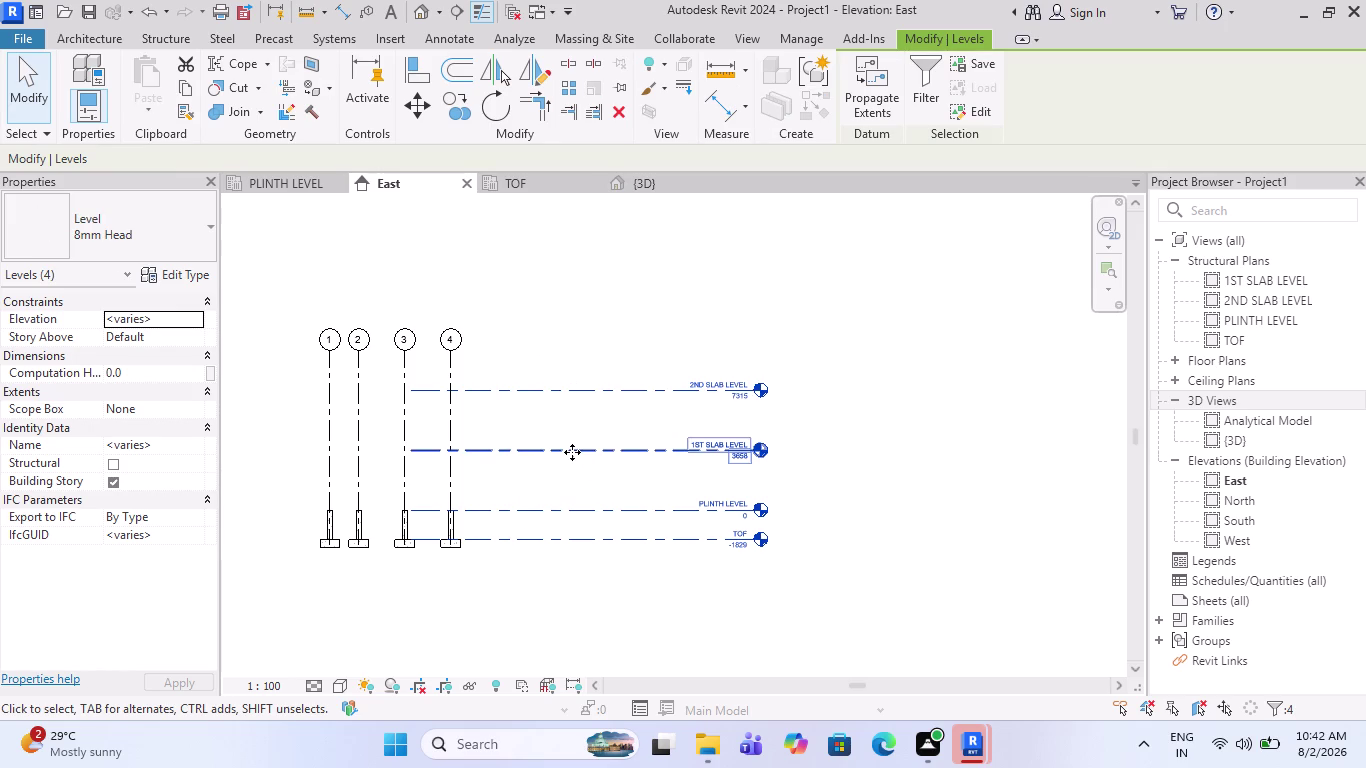
drag(572, 452, 437, 459)
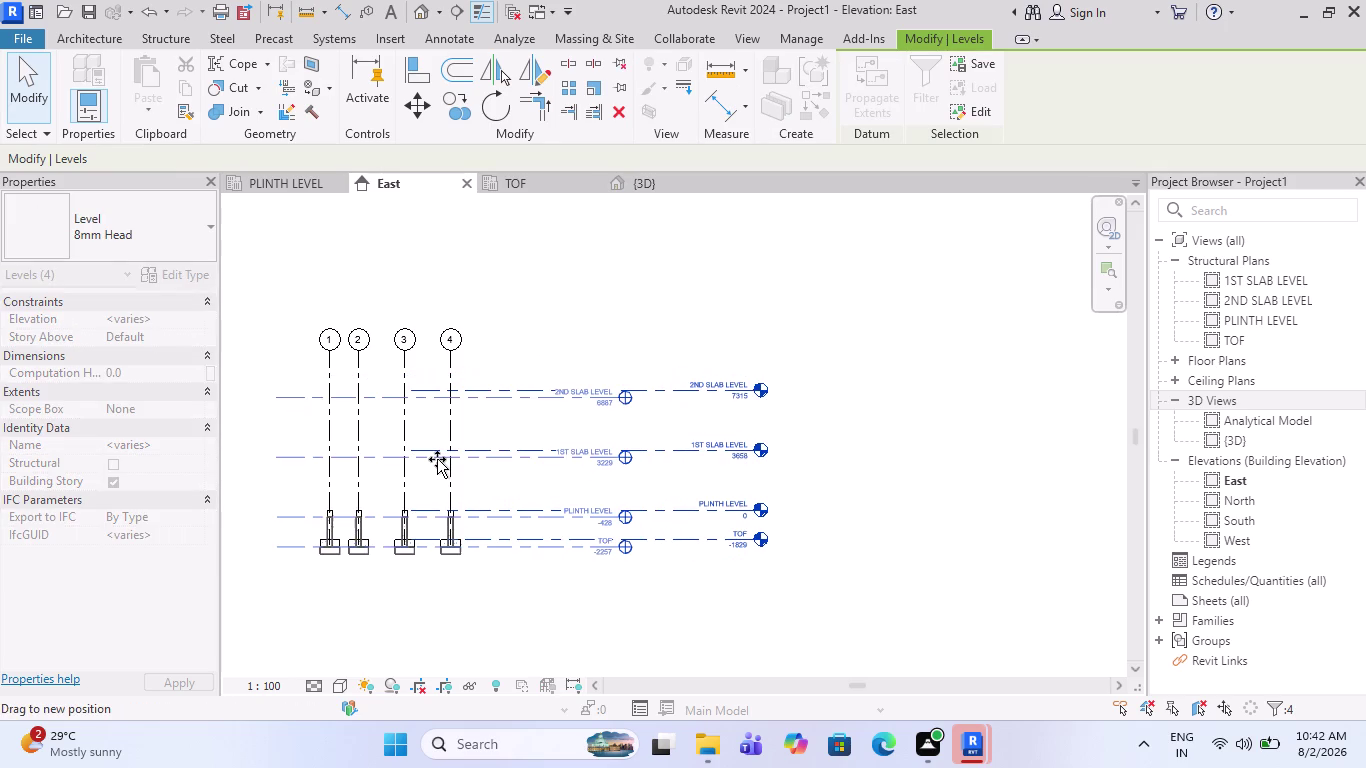
drag(437, 459, 434, 456)
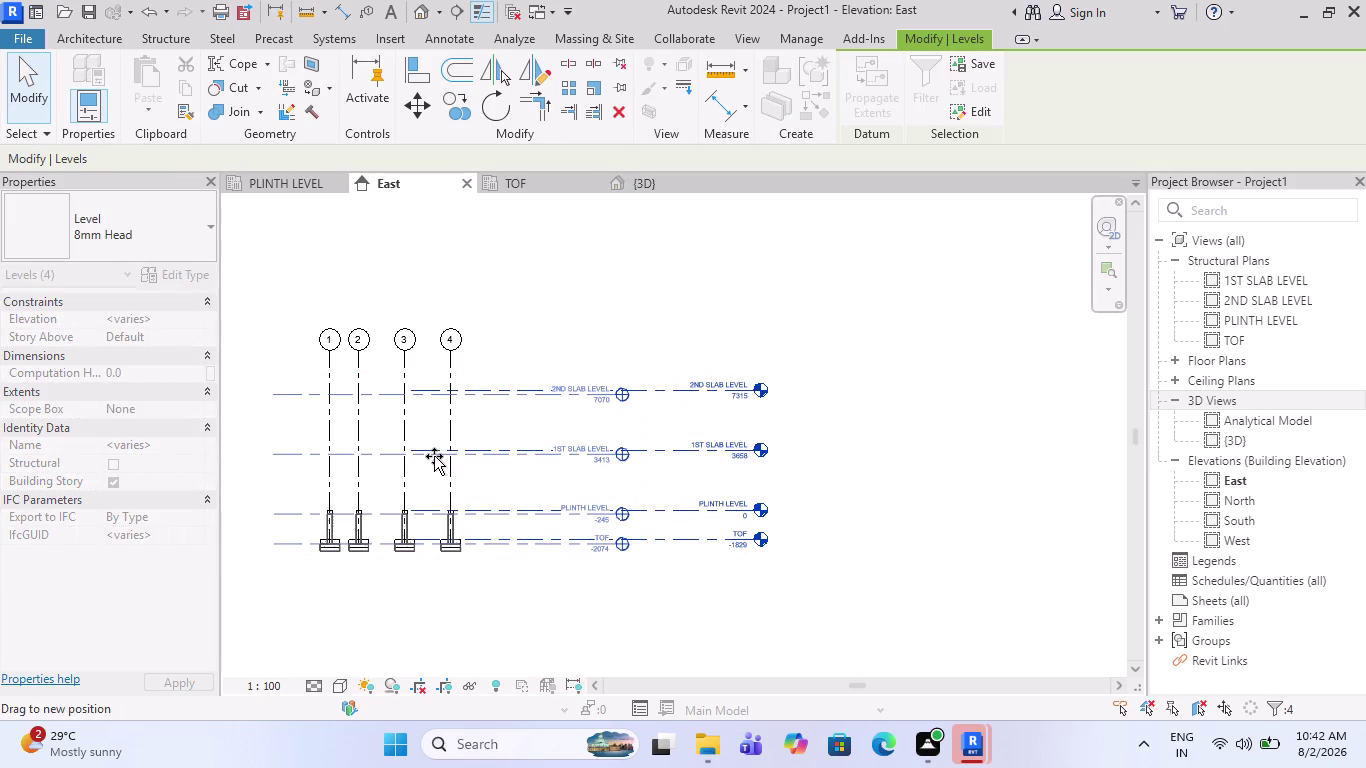
drag(434, 456, 432, 446)
scroll(up, 3)
scroll(up, 3)
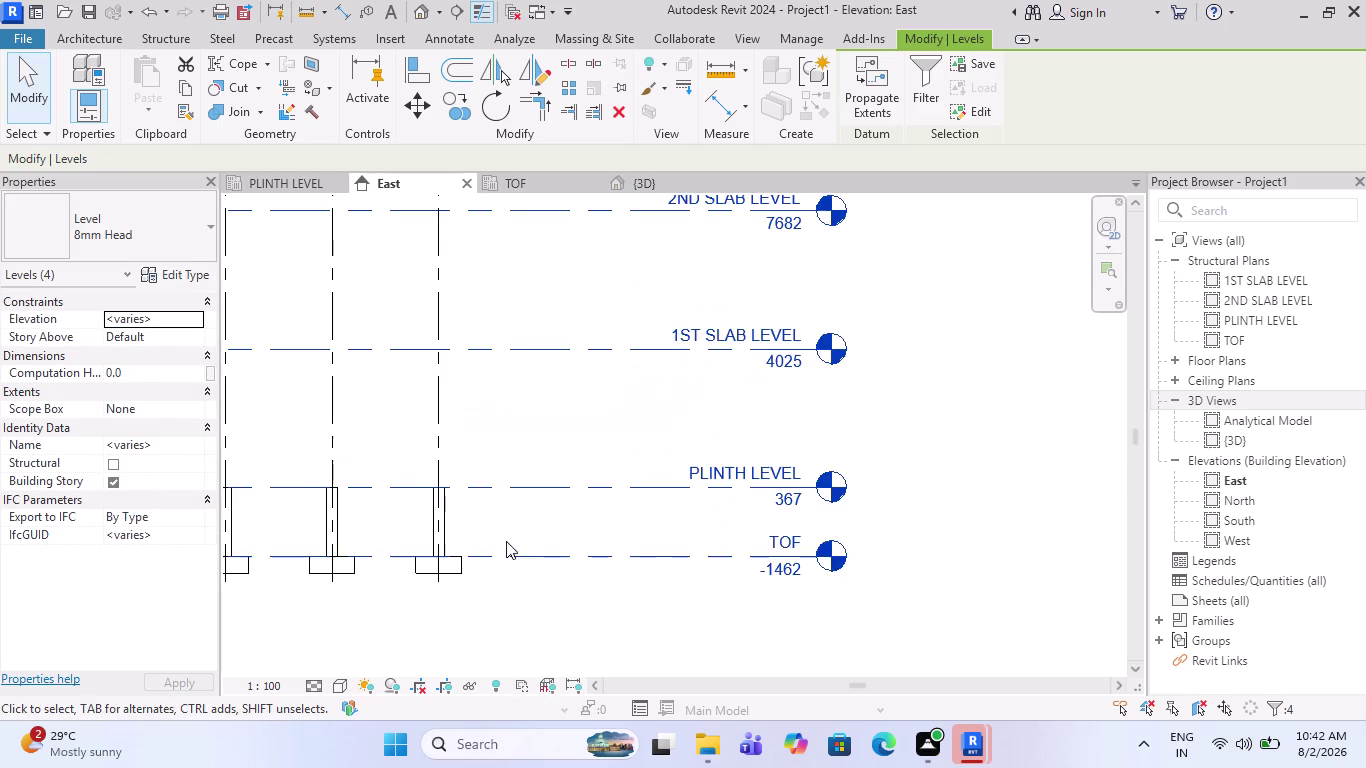
scroll(up, 3)
scroll(down, 3)
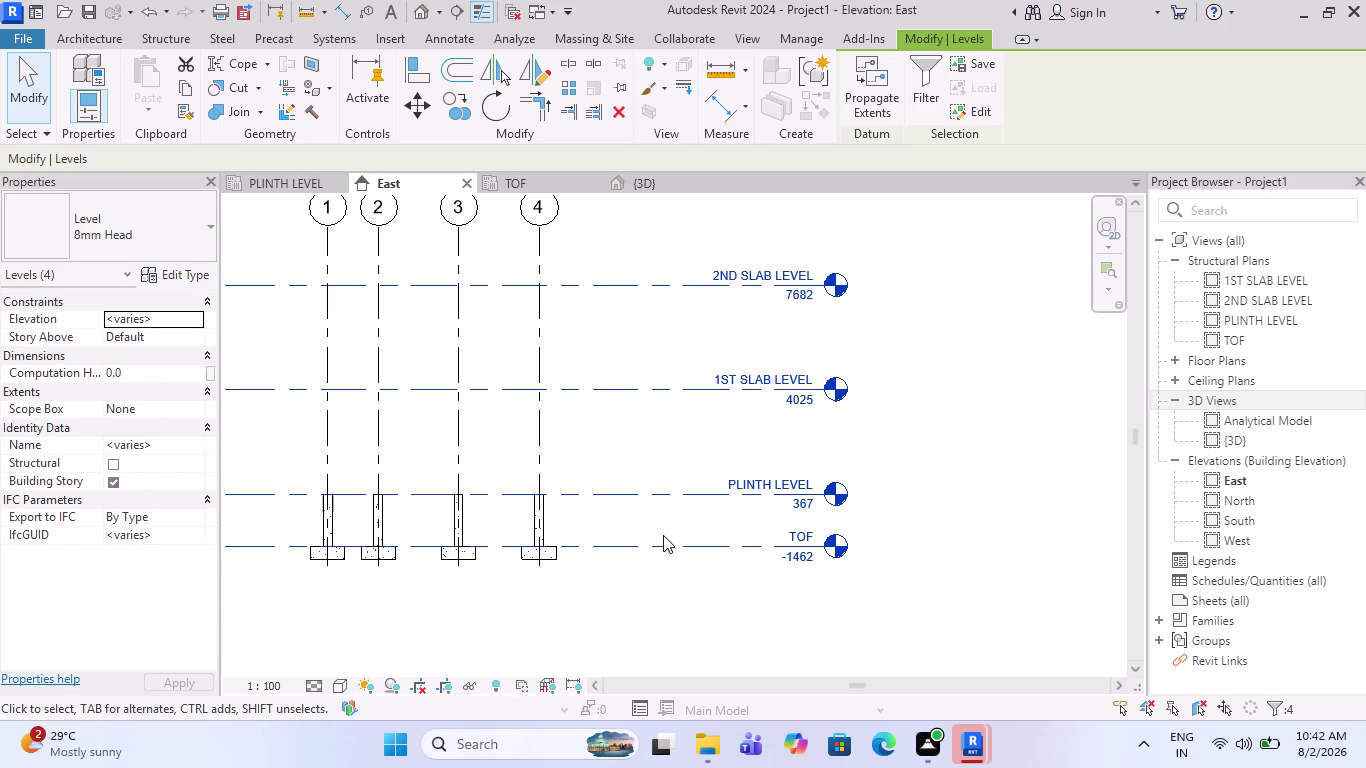
scroll(down, 3)
scroll(up, 3)
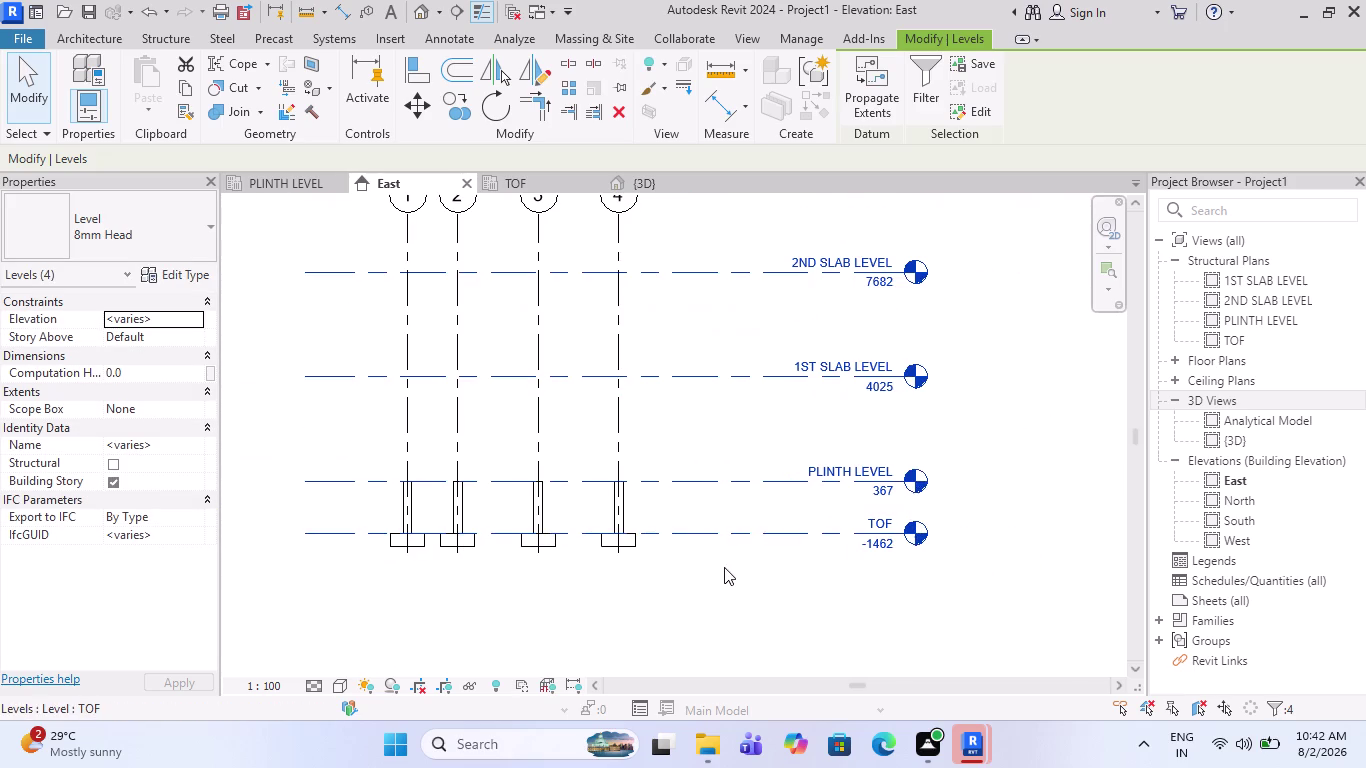
Clear the level selection and compare the 3D view with the TOF plan.
click(643, 182)
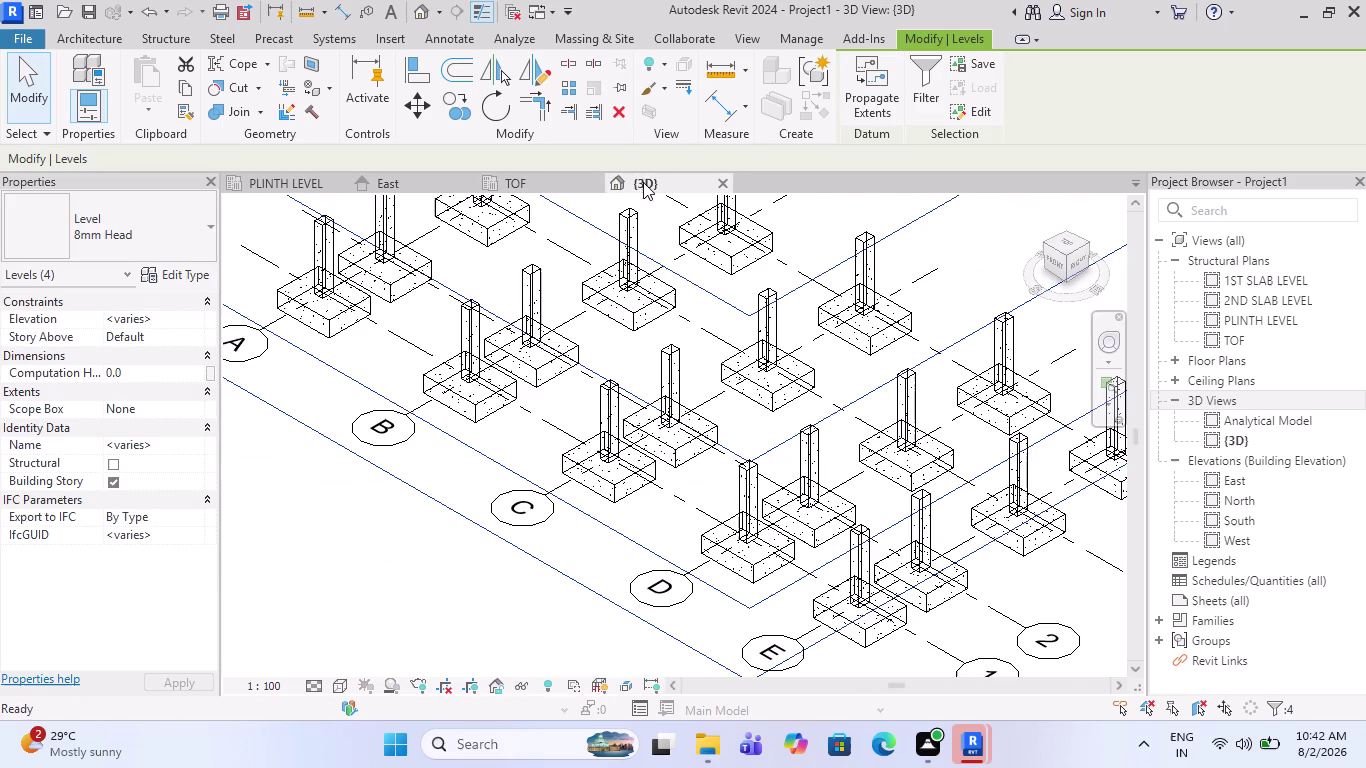
scroll(down, 3)
scroll(down, 3)
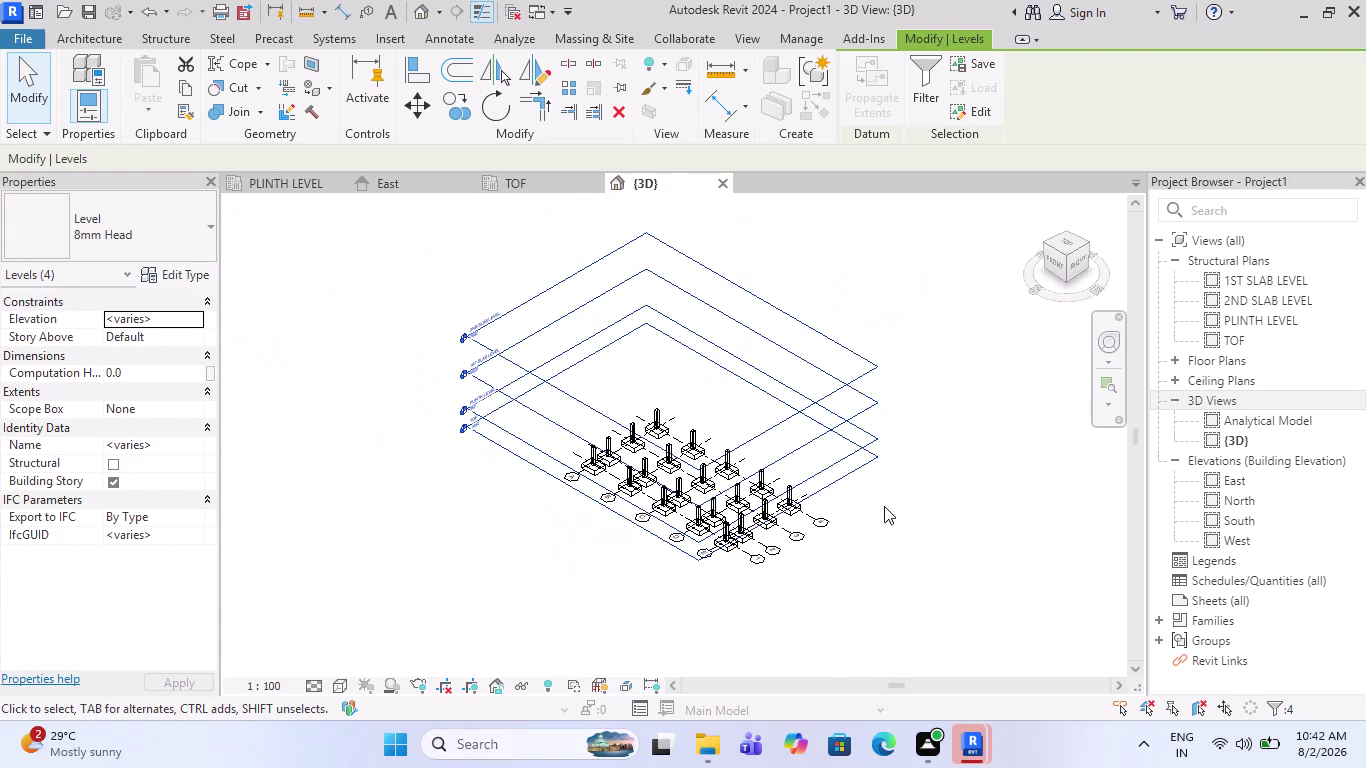
click(889, 506)
scroll(up, 3)
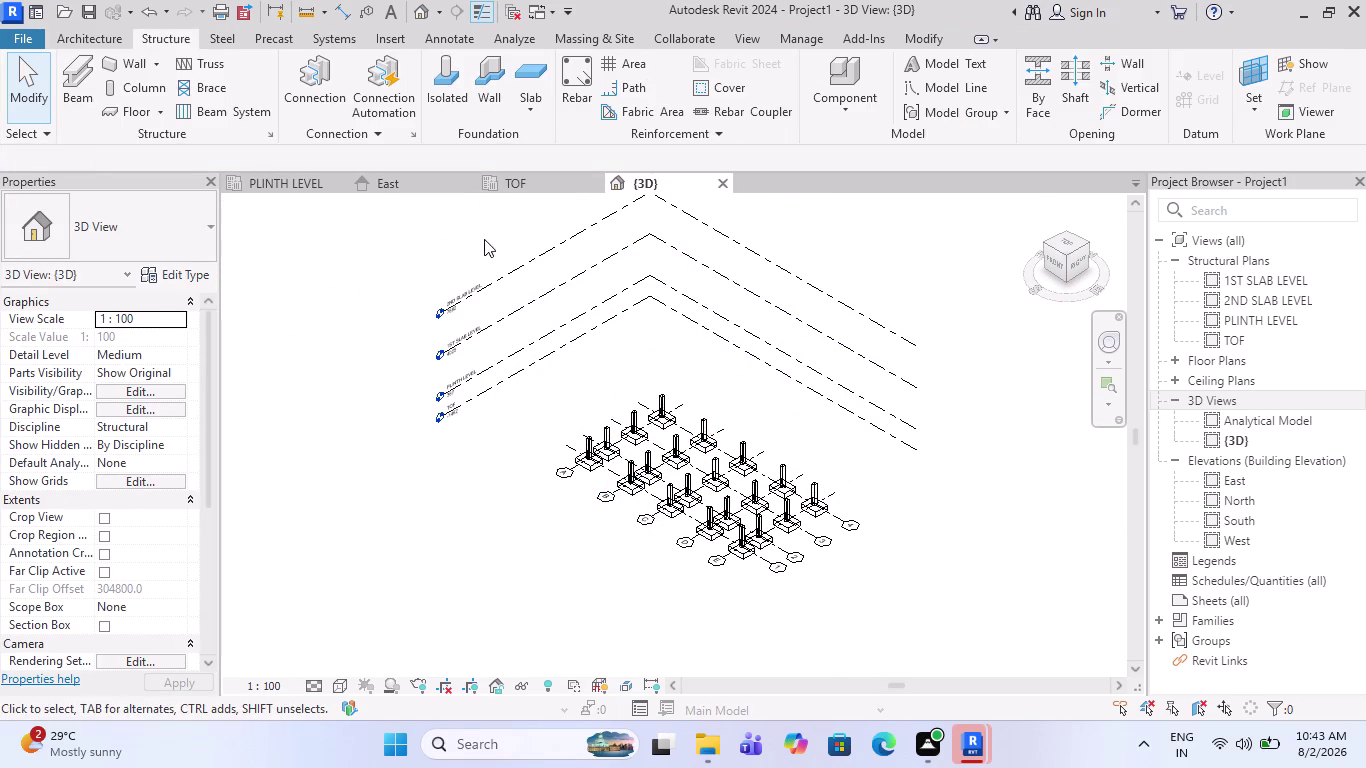
click(529, 183)
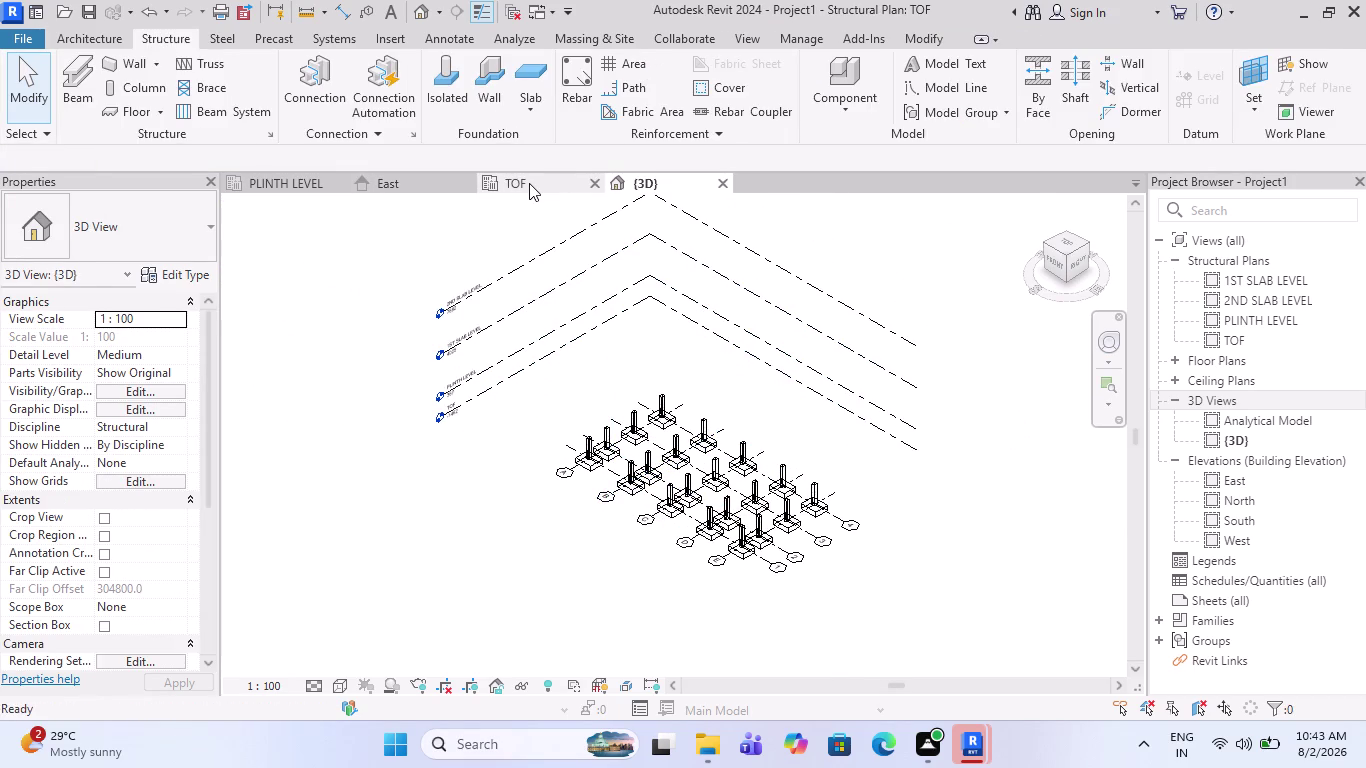
scroll(down, 3)
scroll(up, 3)
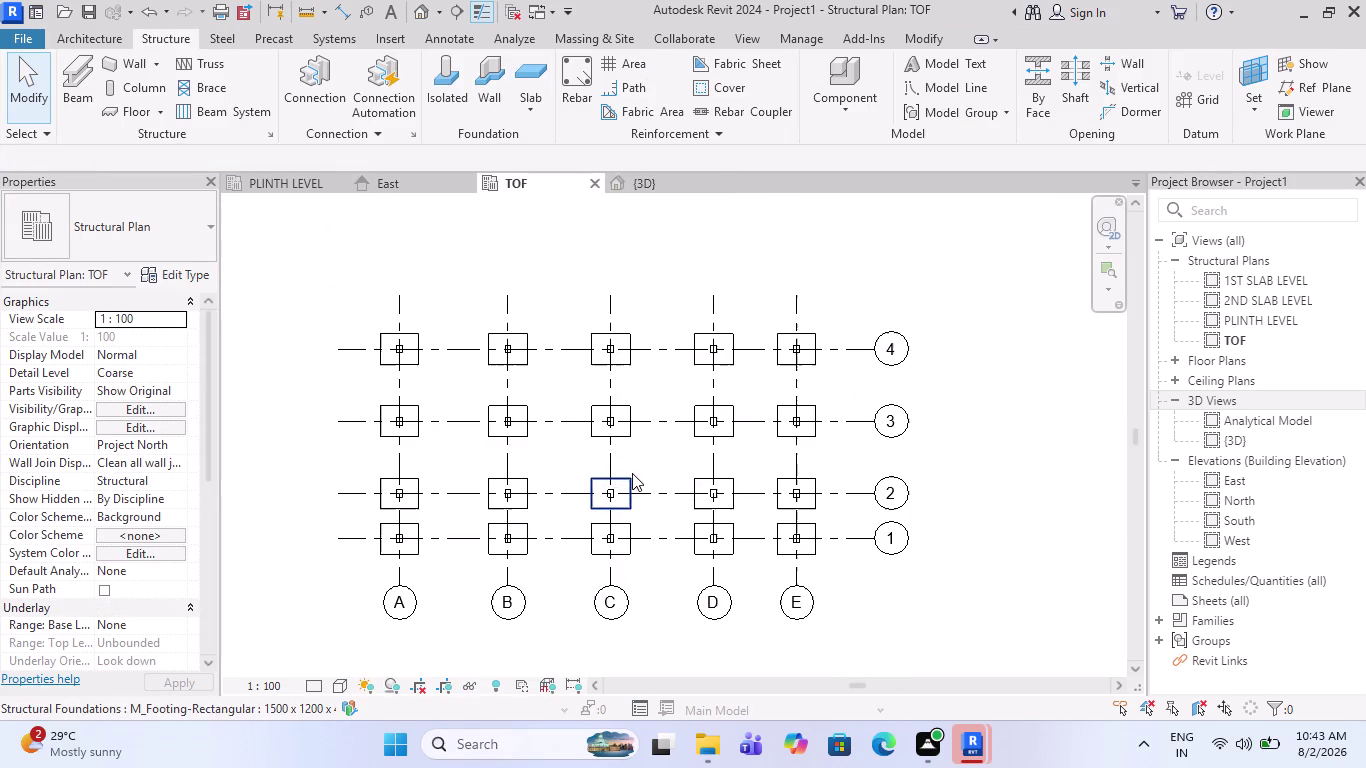
click(636, 192)
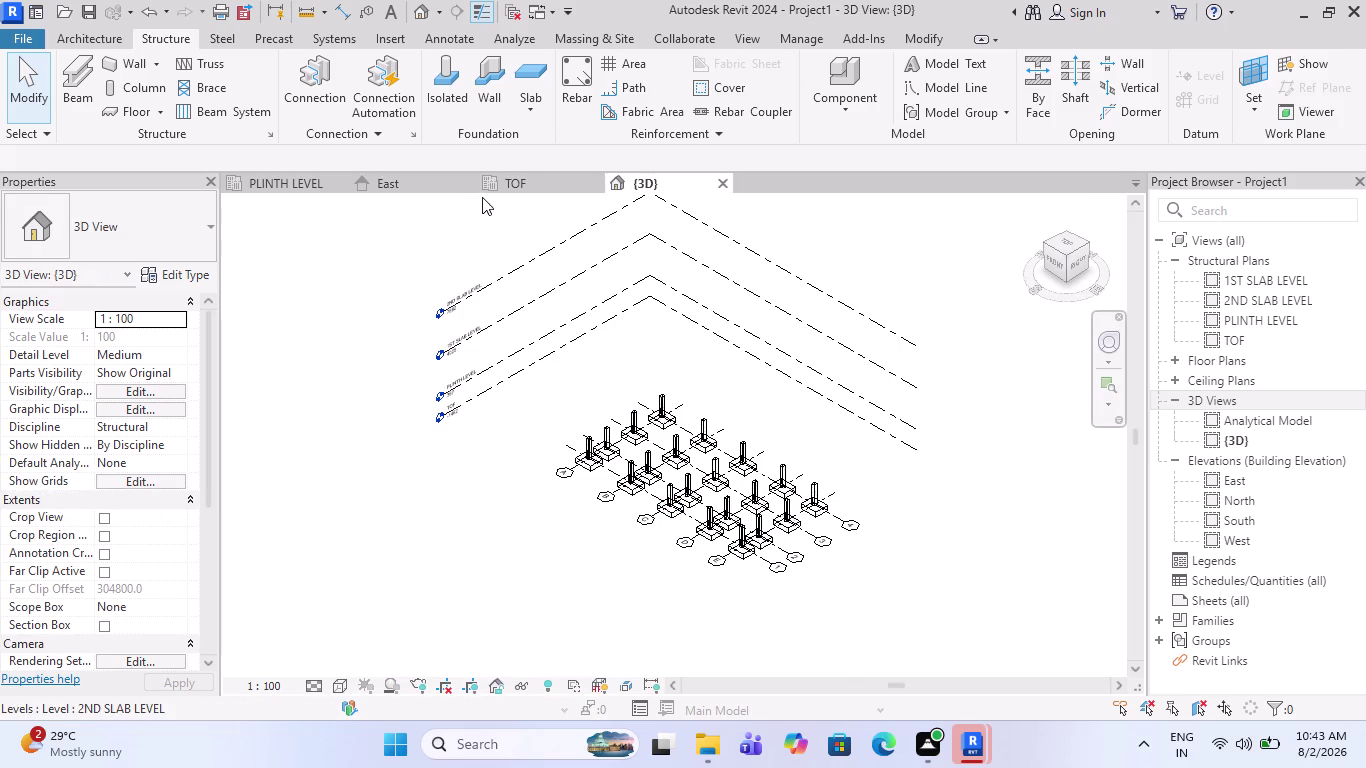
click(507, 189)
scroll(down, 3)
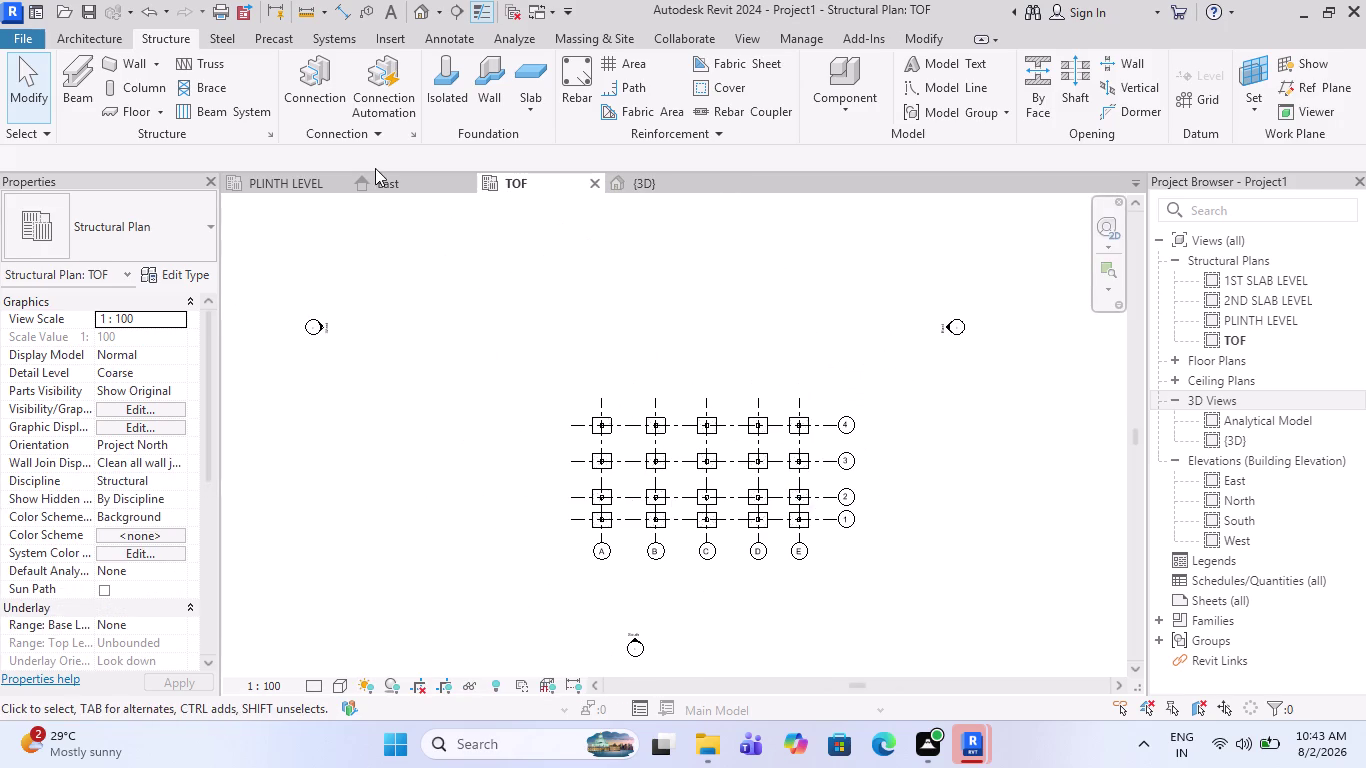
click(692, 179)
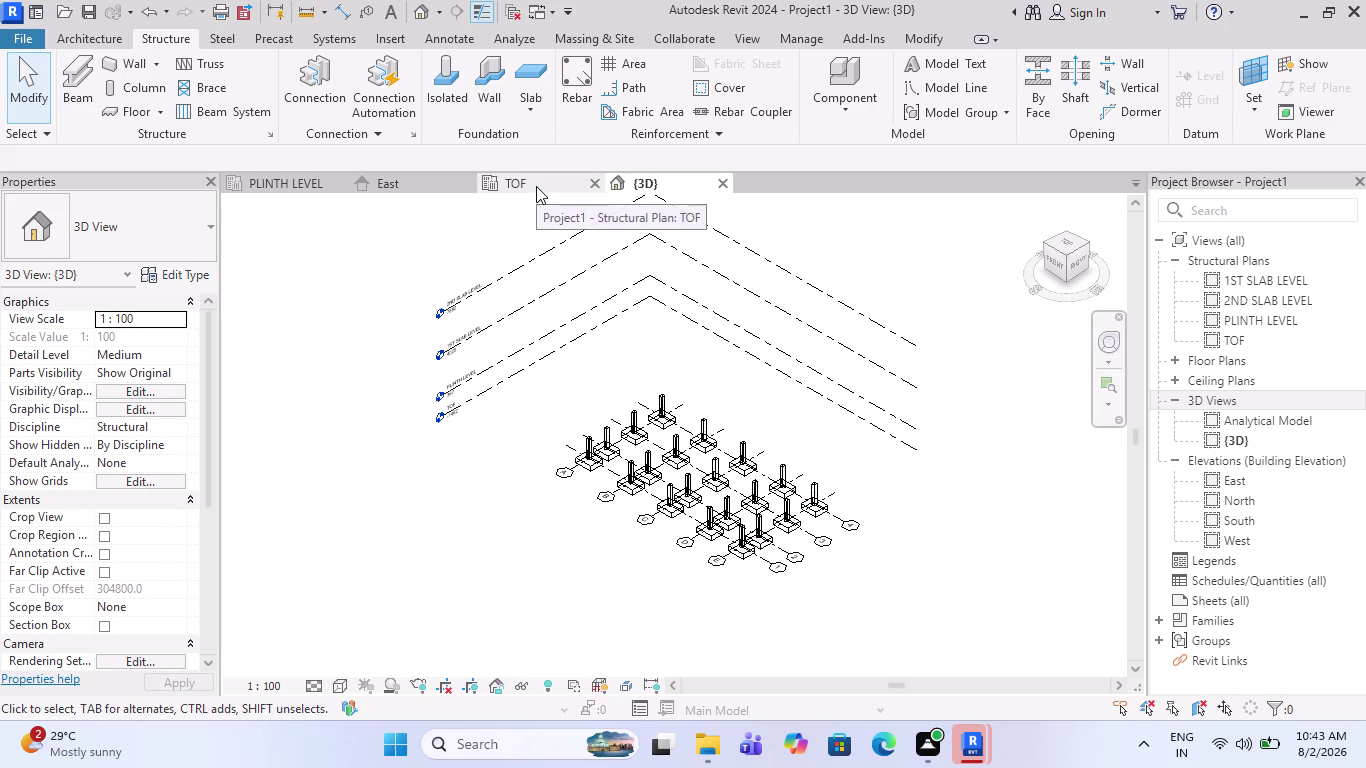
View the 3D model from the right side to check columns rising from the footings.
scroll(down, 3)
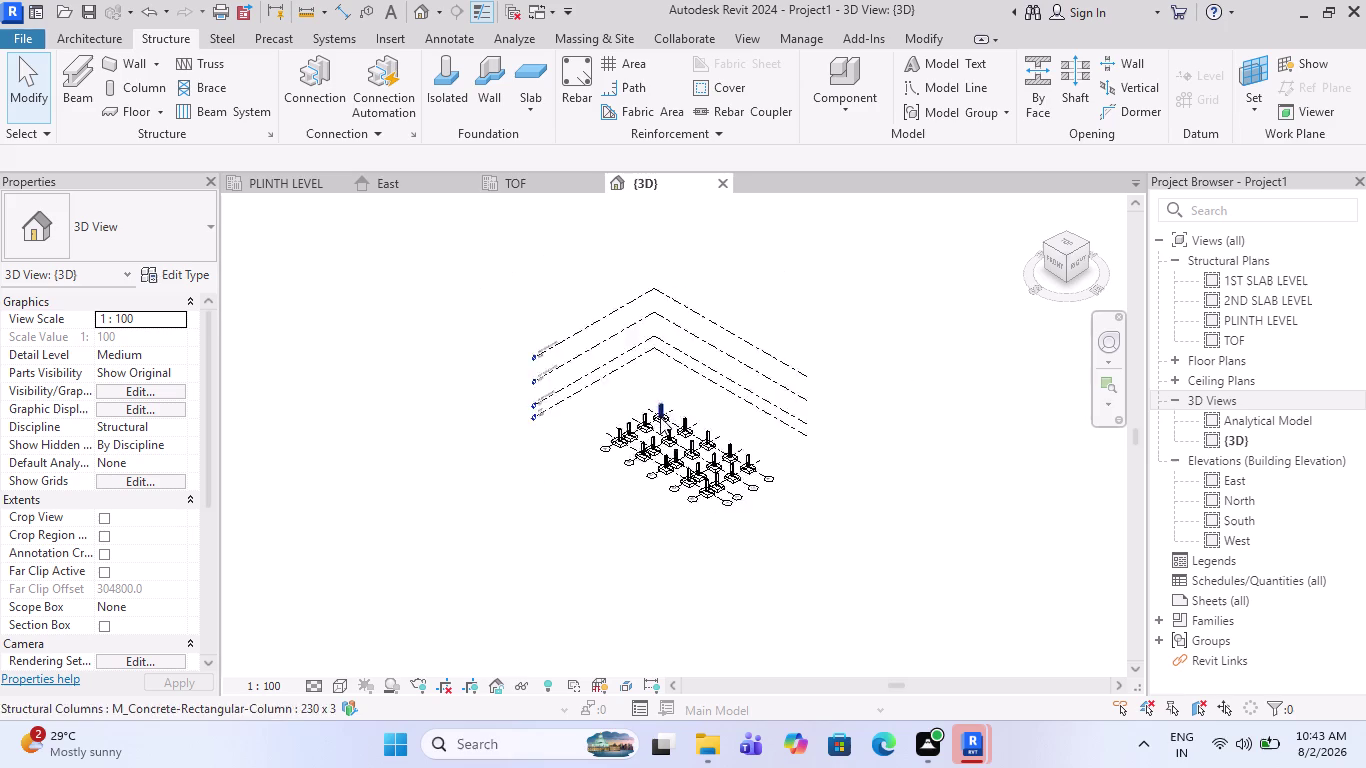
scroll(up, 3)
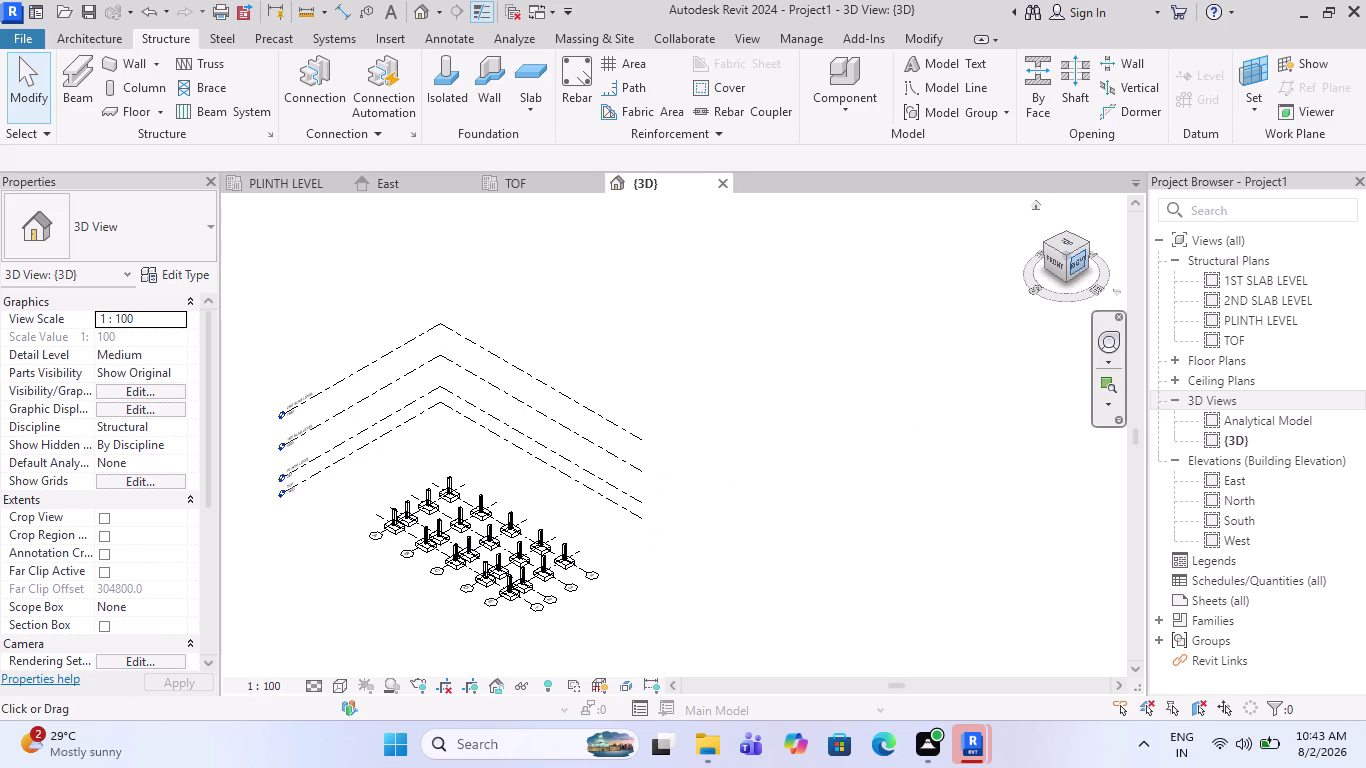
click(1077, 260)
scroll(up, 3)
scroll(up, 3)
scroll(down, 3)
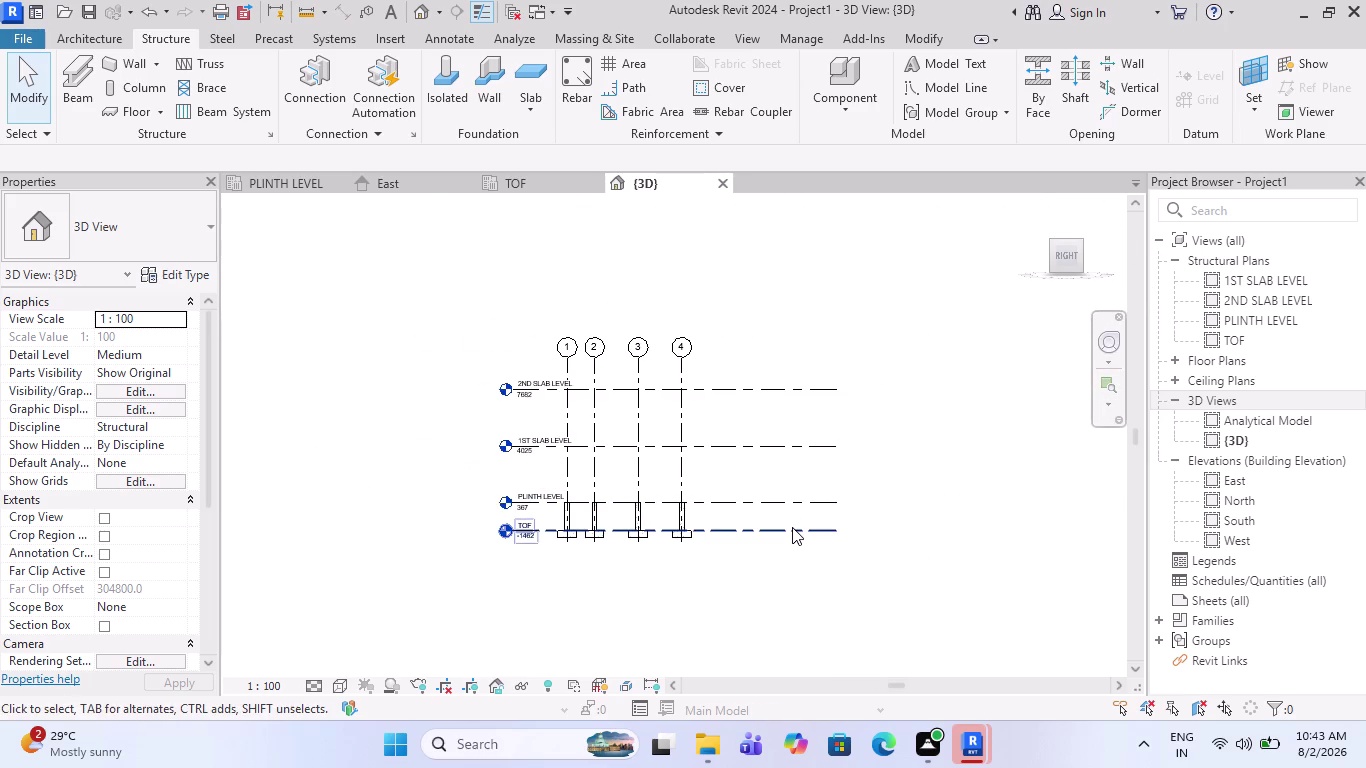
Open the East elevation and window-select all four levels.
click(518, 188)
click(397, 180)
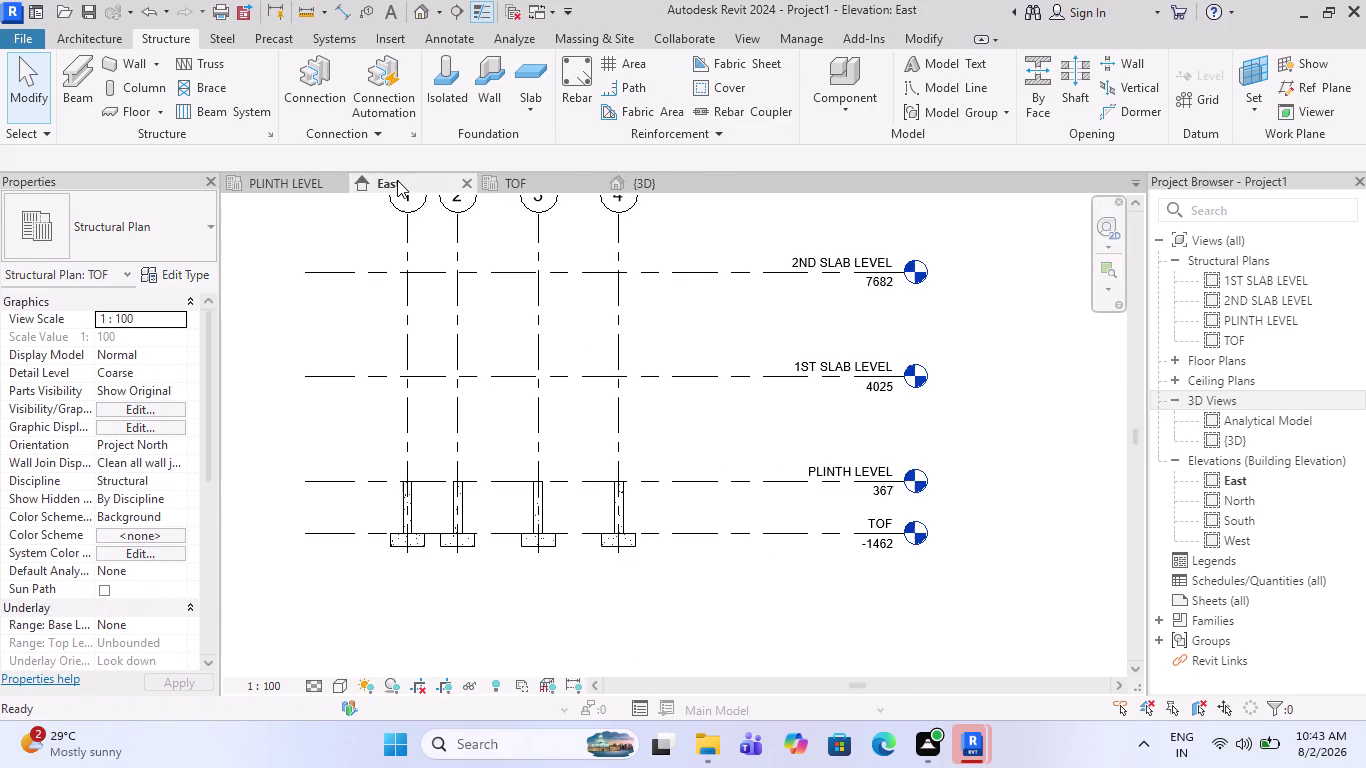
scroll(down, 3)
click(678, 188)
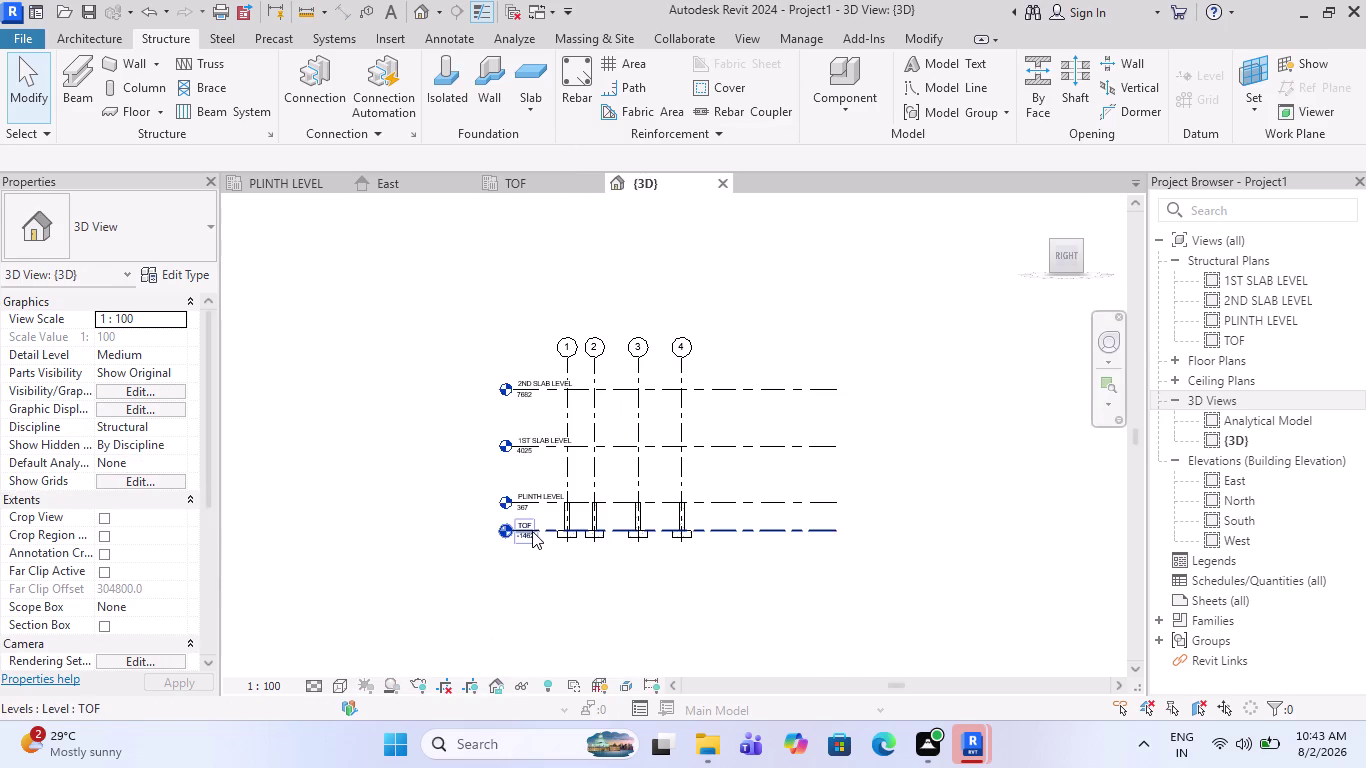
scroll(up, 3)
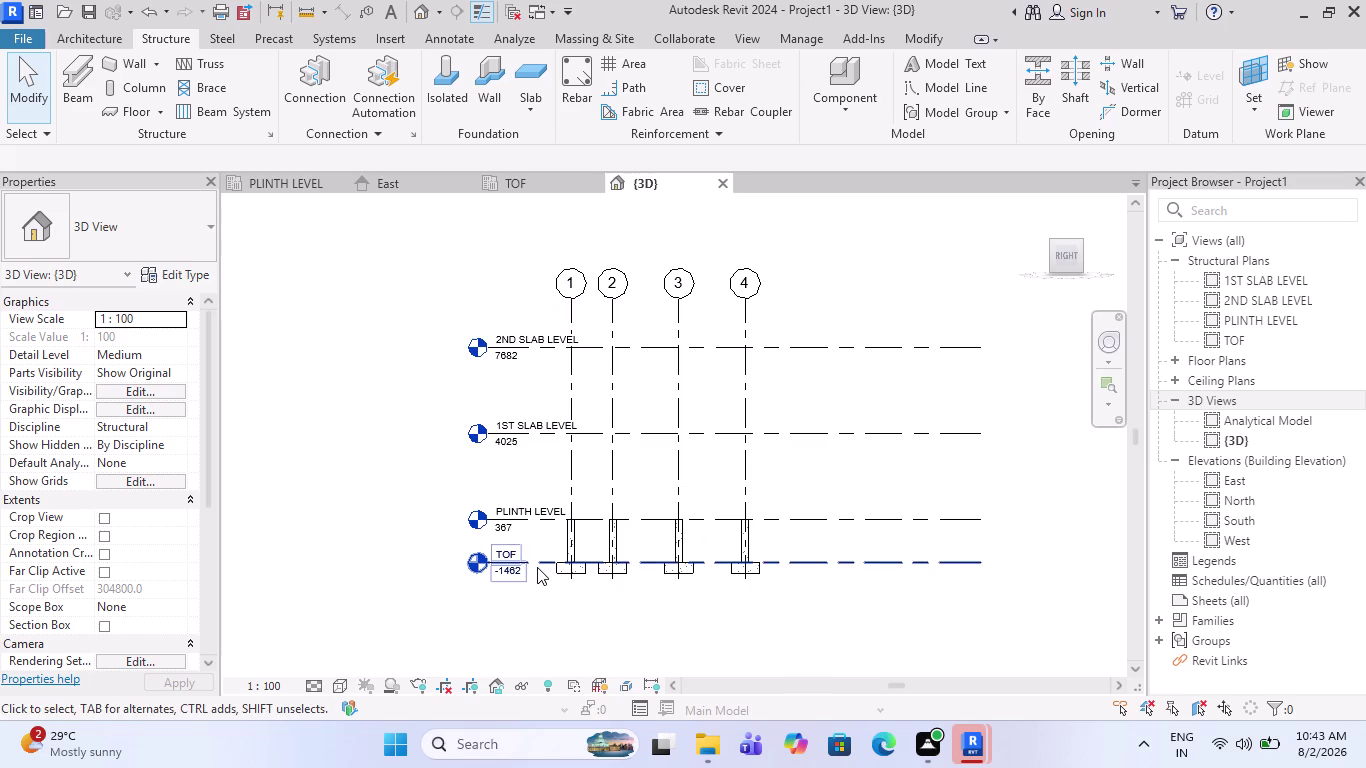
click(537, 567)
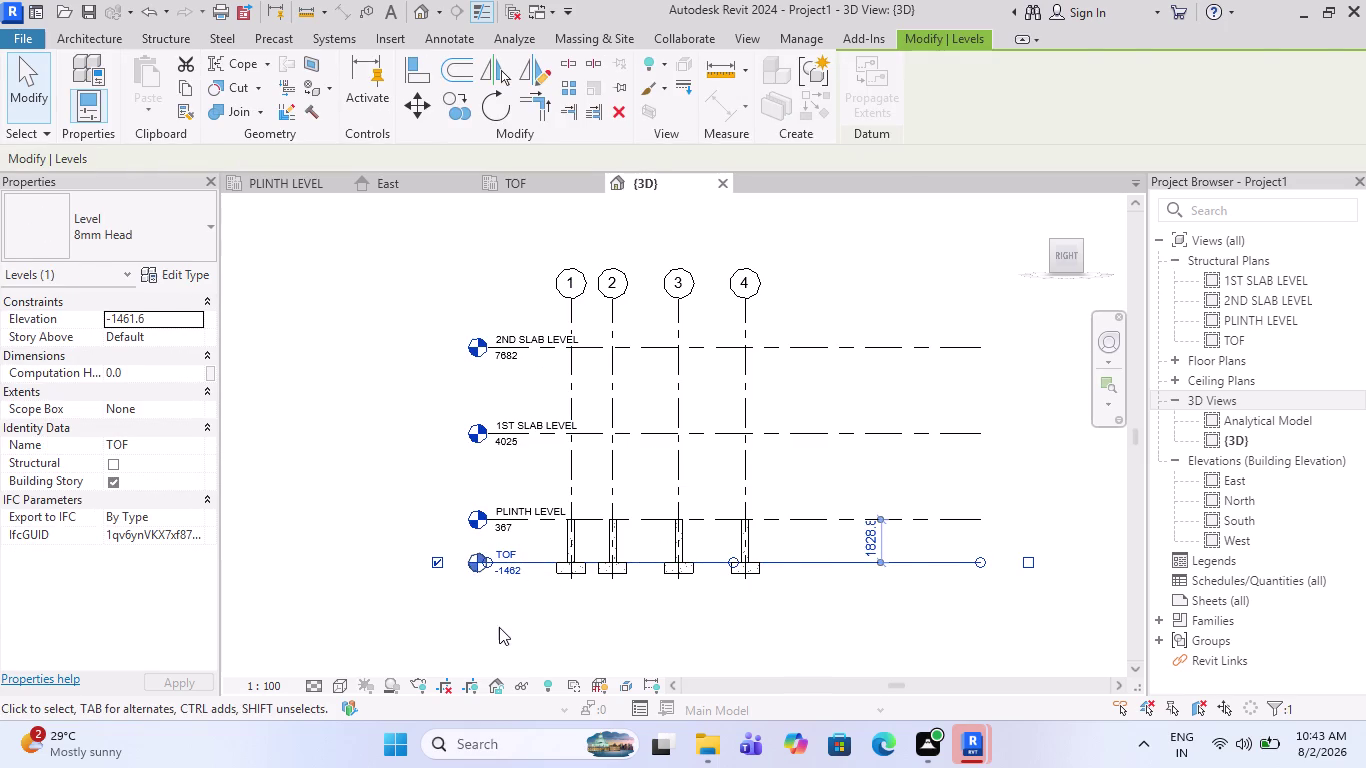
drag(503, 624, 335, 321)
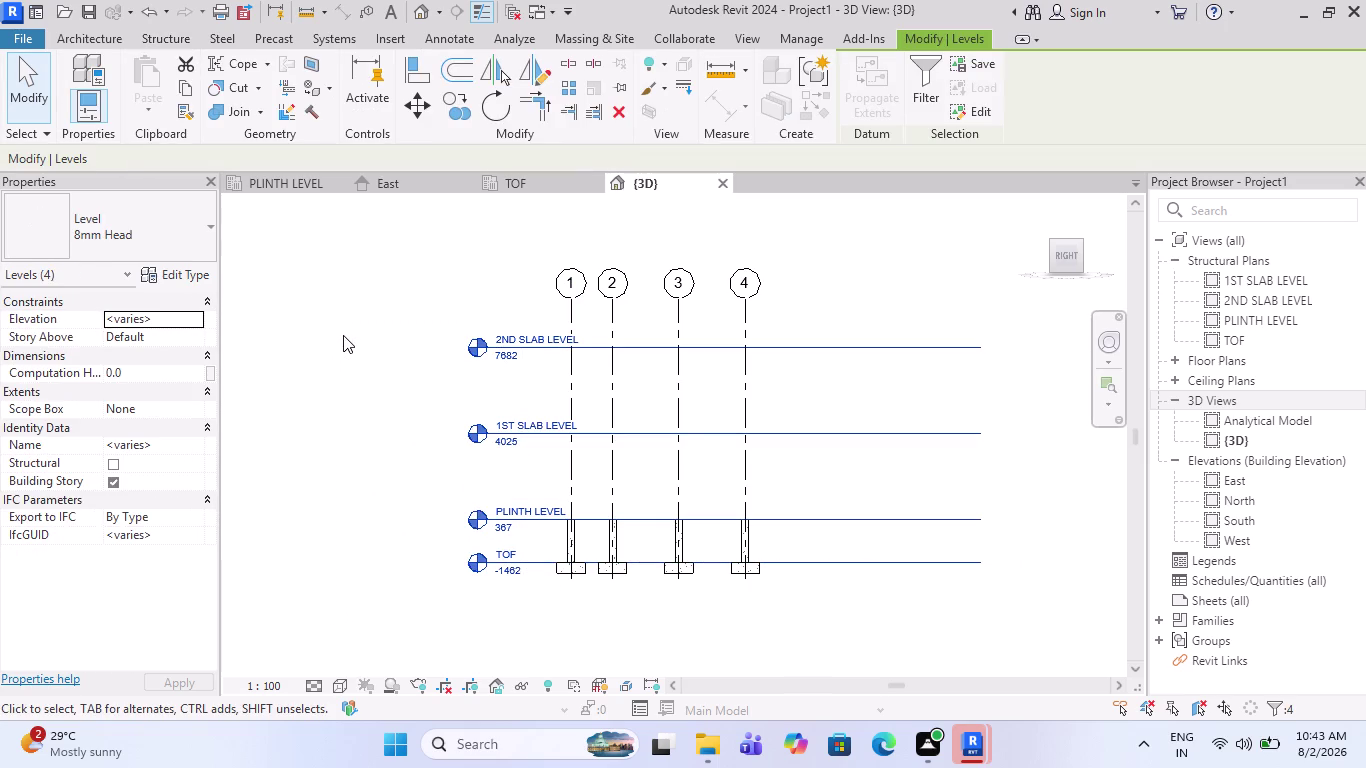
Nudge the selected levels leftward in the East elevation.
key(Left)
key(Left)
key(Left)
key(Left)
key(Left)
key(Left)
key(Left)
key(Left)
key(Left)
key(Left)
key(Left)
key(Left)
drag(529, 572, 485, 571)
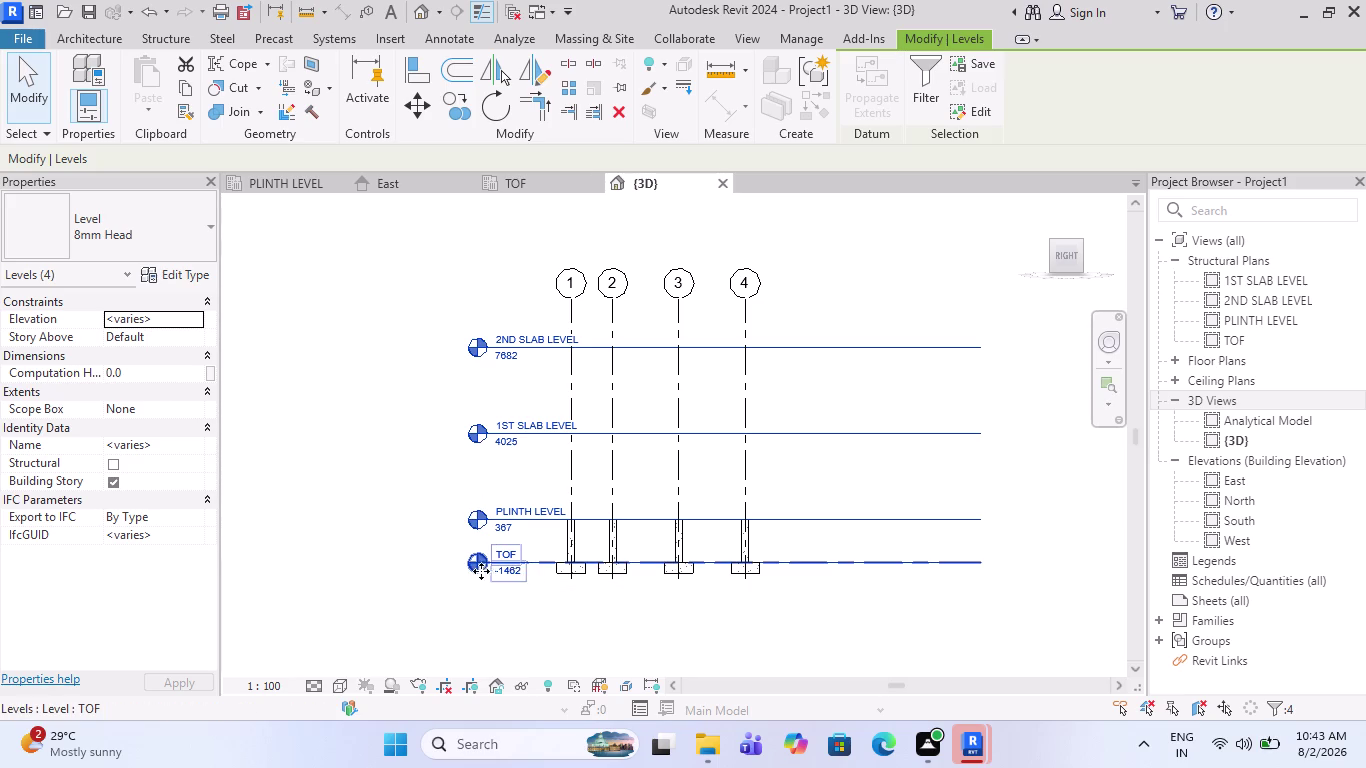
Shift the four levels vertically so PLINTH LEVEL reads 0 and TOF -1829.
drag(485, 571, 352, 570)
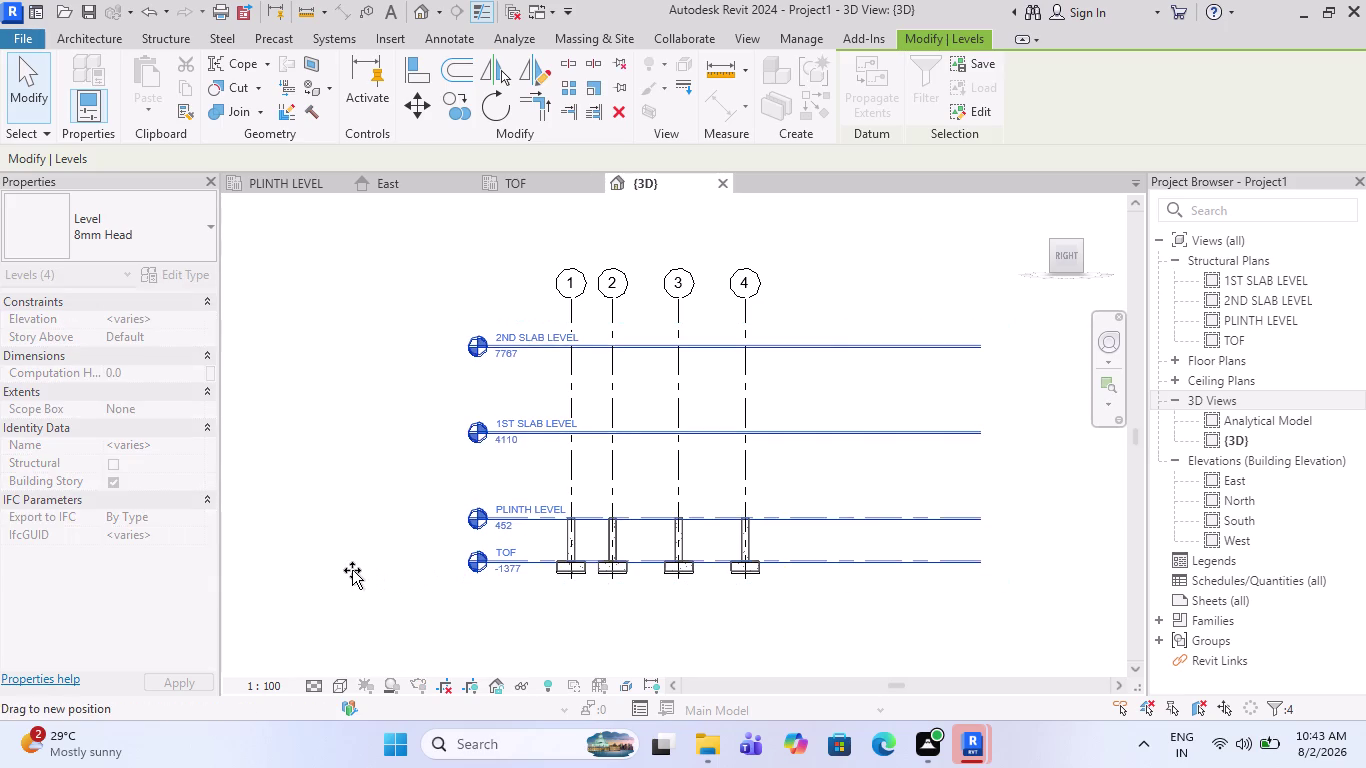
drag(352, 570, 319, 550)
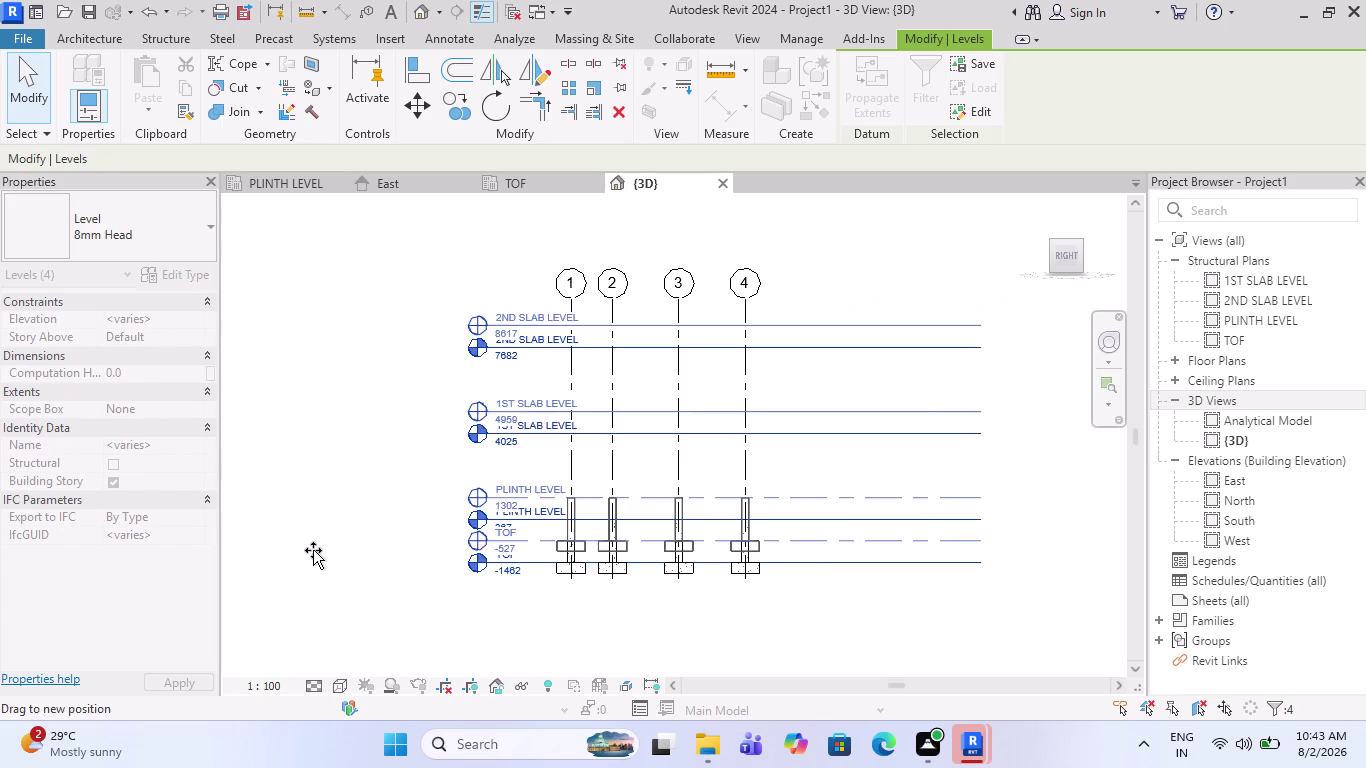
drag(319, 550, 301, 550)
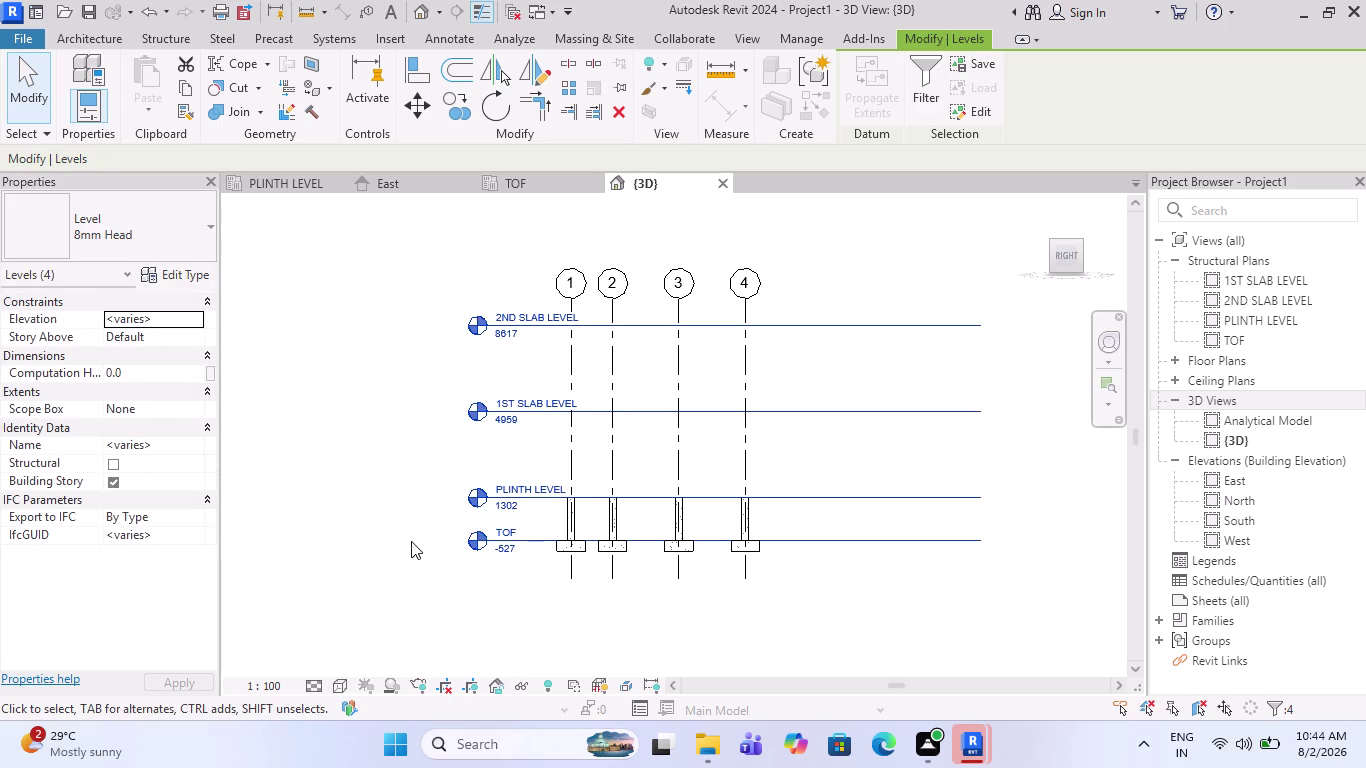
key(ctrl+z)
key(ctrl+z)
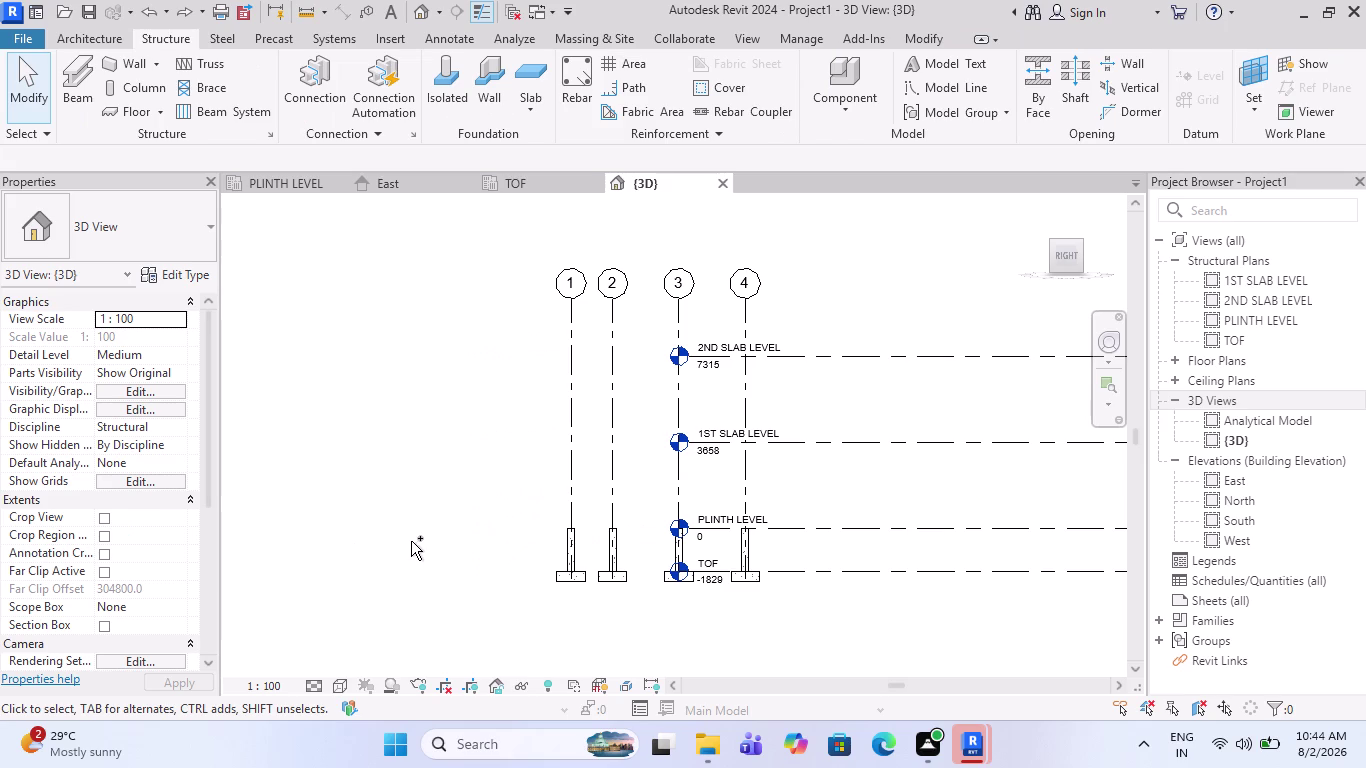
Go to the East elevation and window-select the four level lines.
click(532, 181)
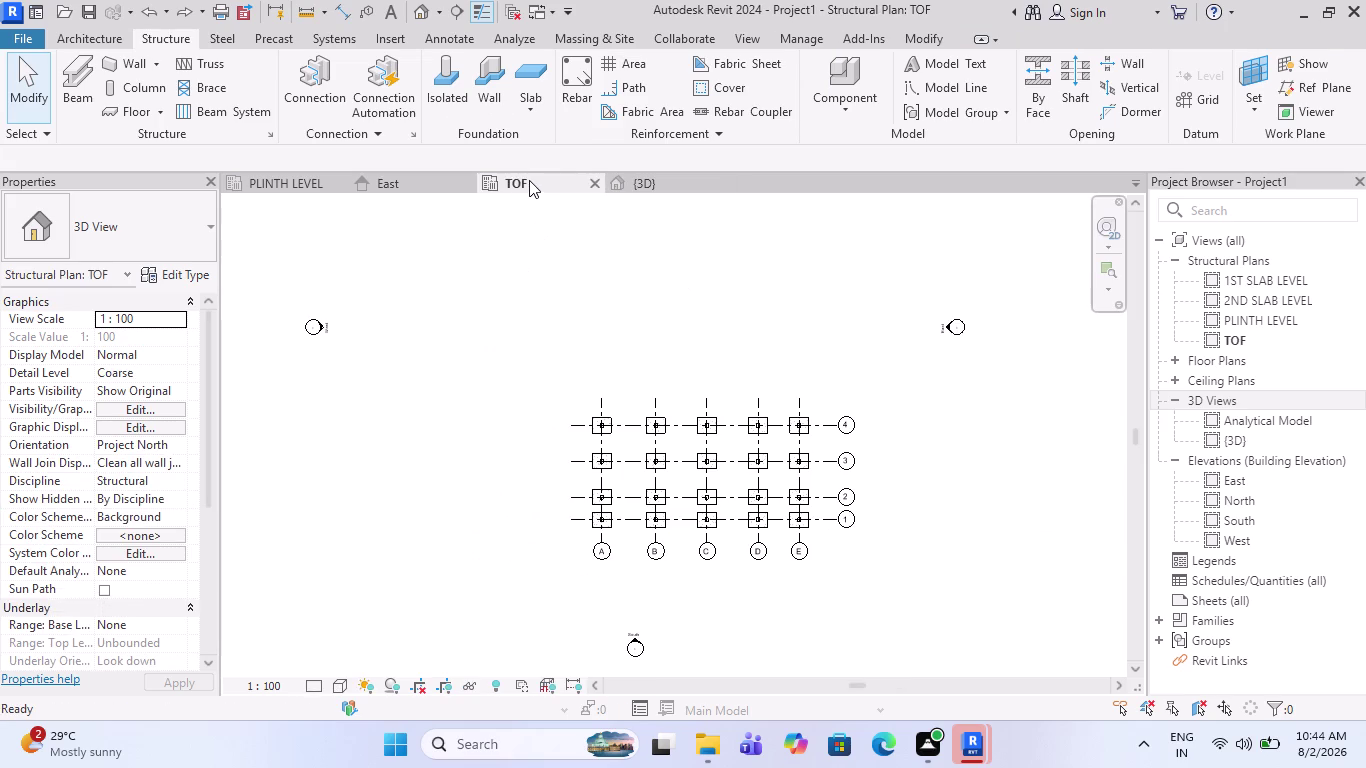
click(637, 187)
scroll(down, 3)
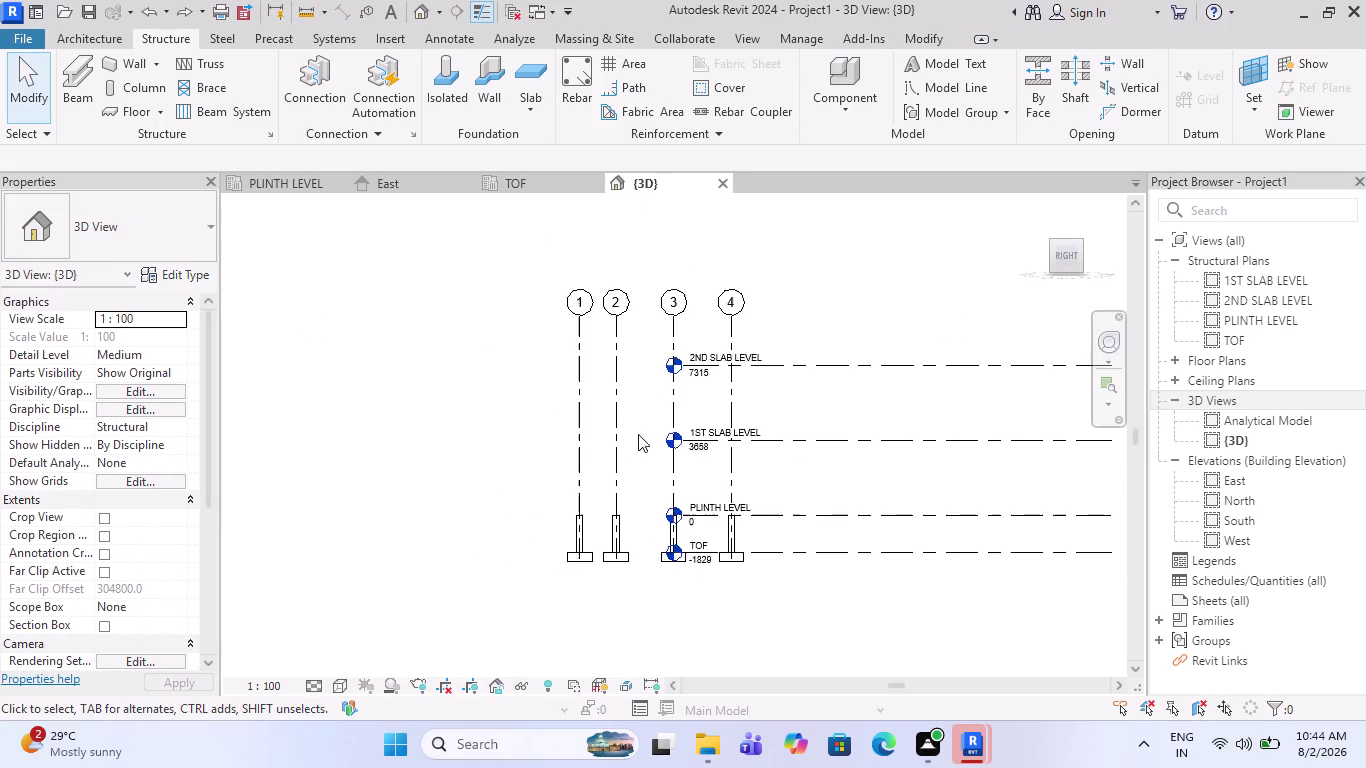
scroll(down, 3)
click(403, 187)
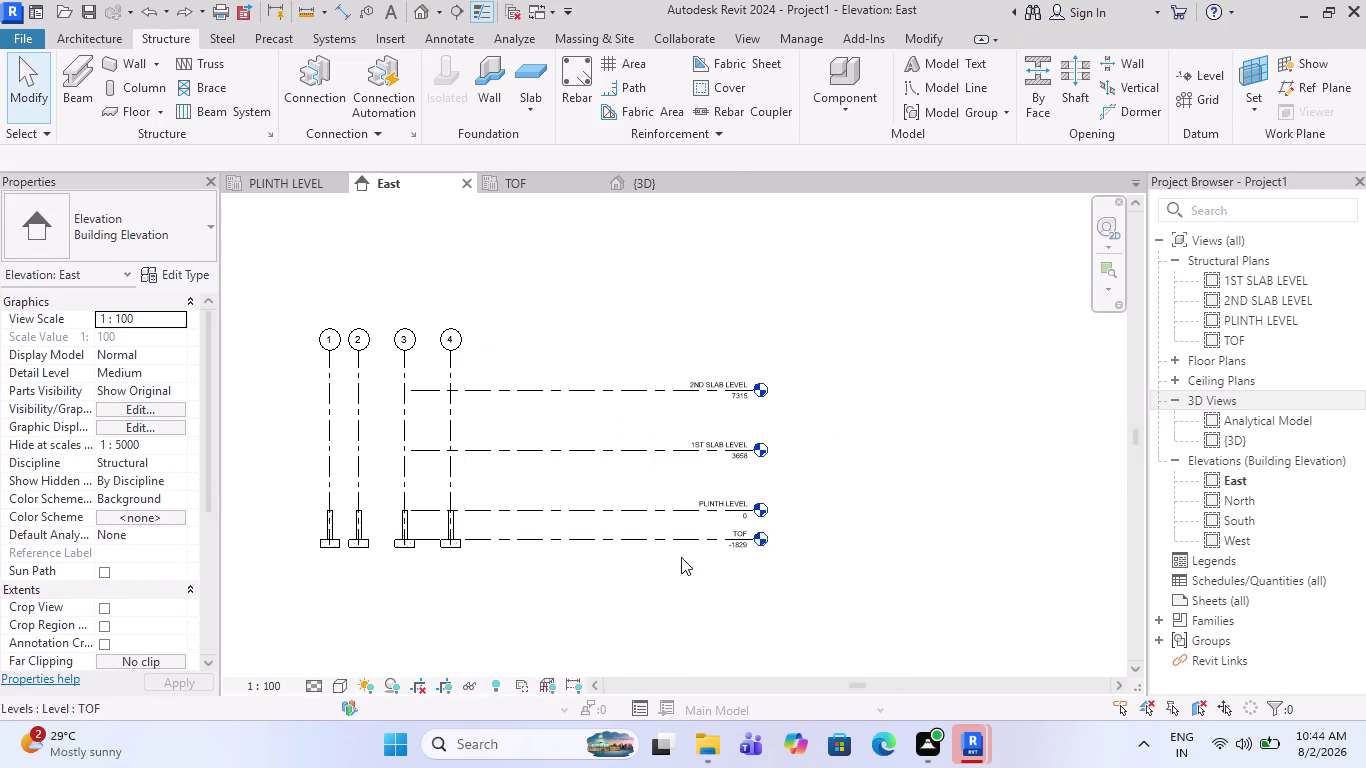
scroll(down, 3)
scroll(up, 3)
drag(665, 569, 577, 313)
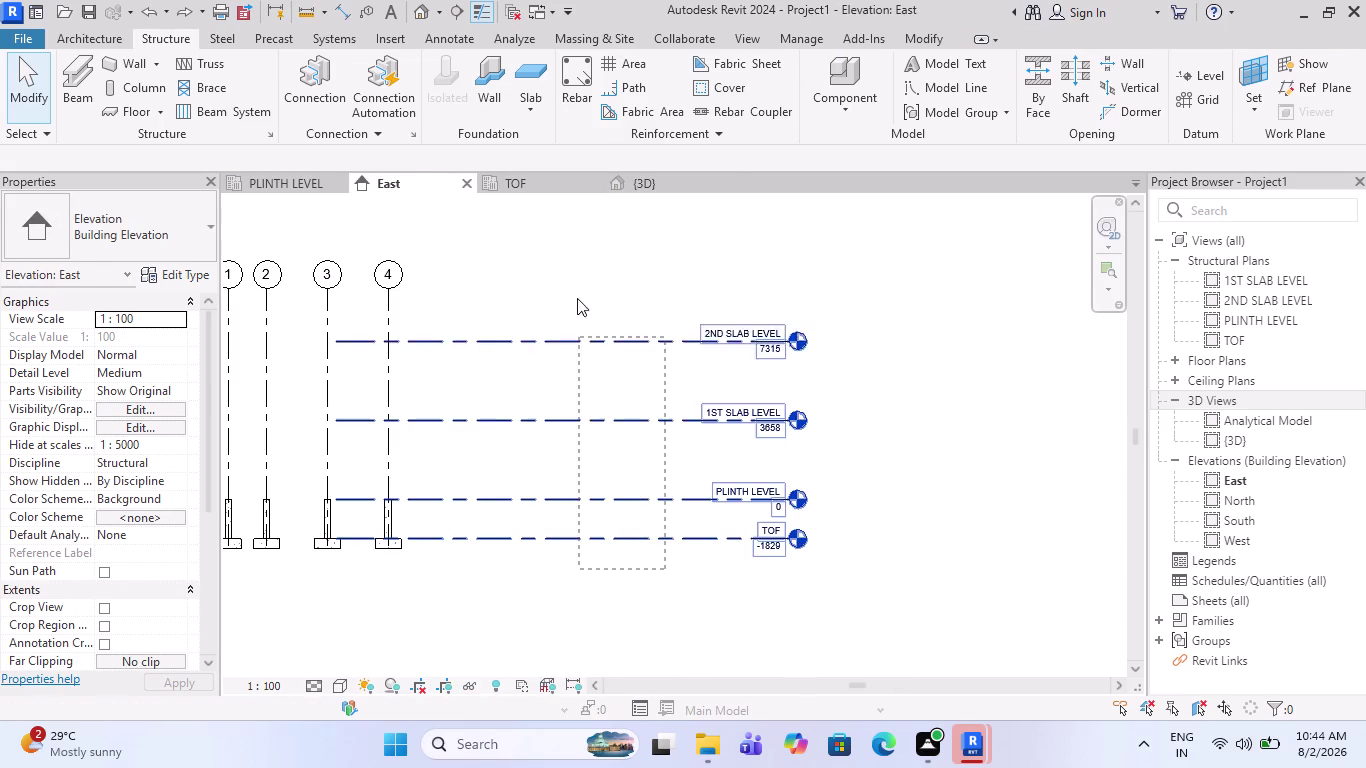
drag(577, 313, 573, 279)
Nudge the level lines left past all grids, deselect, and return to TOF plan.
key(Left)
key(Left)
key(Left)
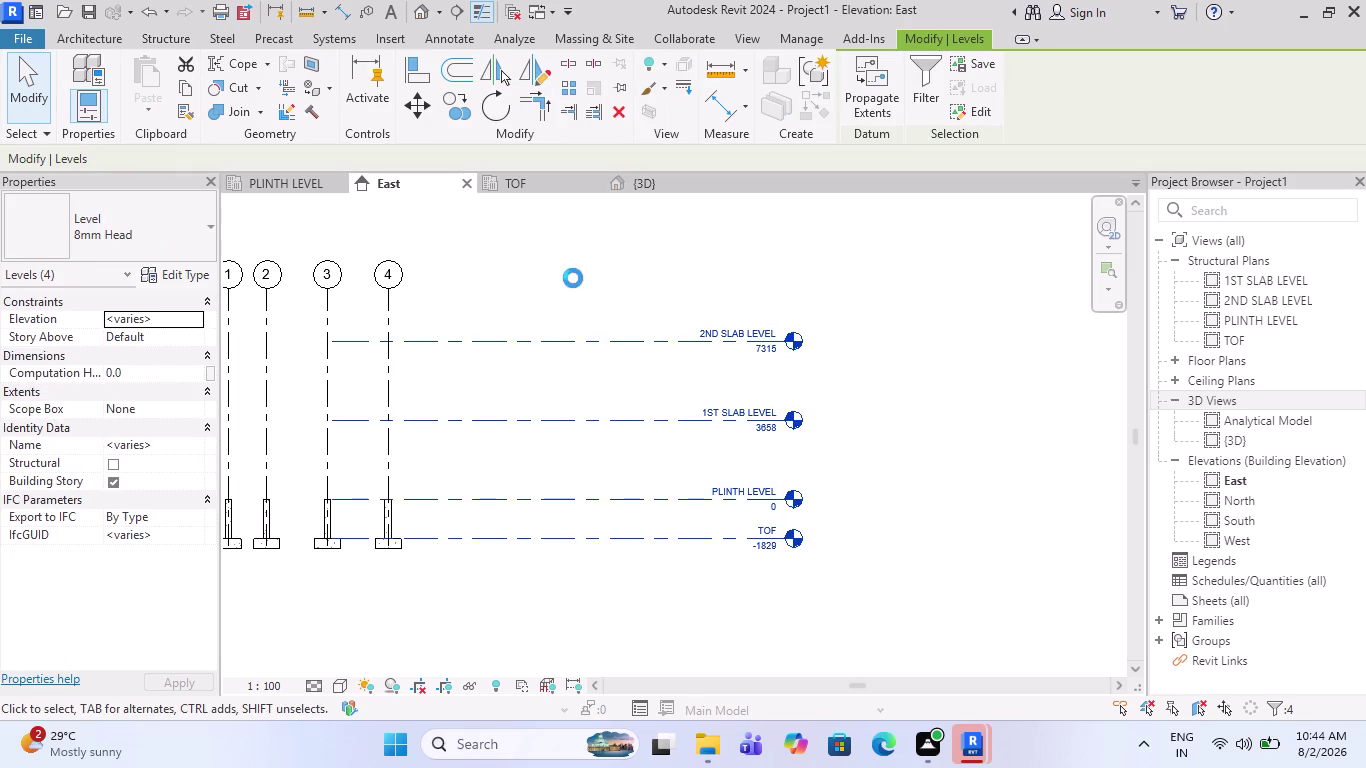
key(Left)
key(Left)
key(Left)
key(Left)
key(Left)
key(Left)
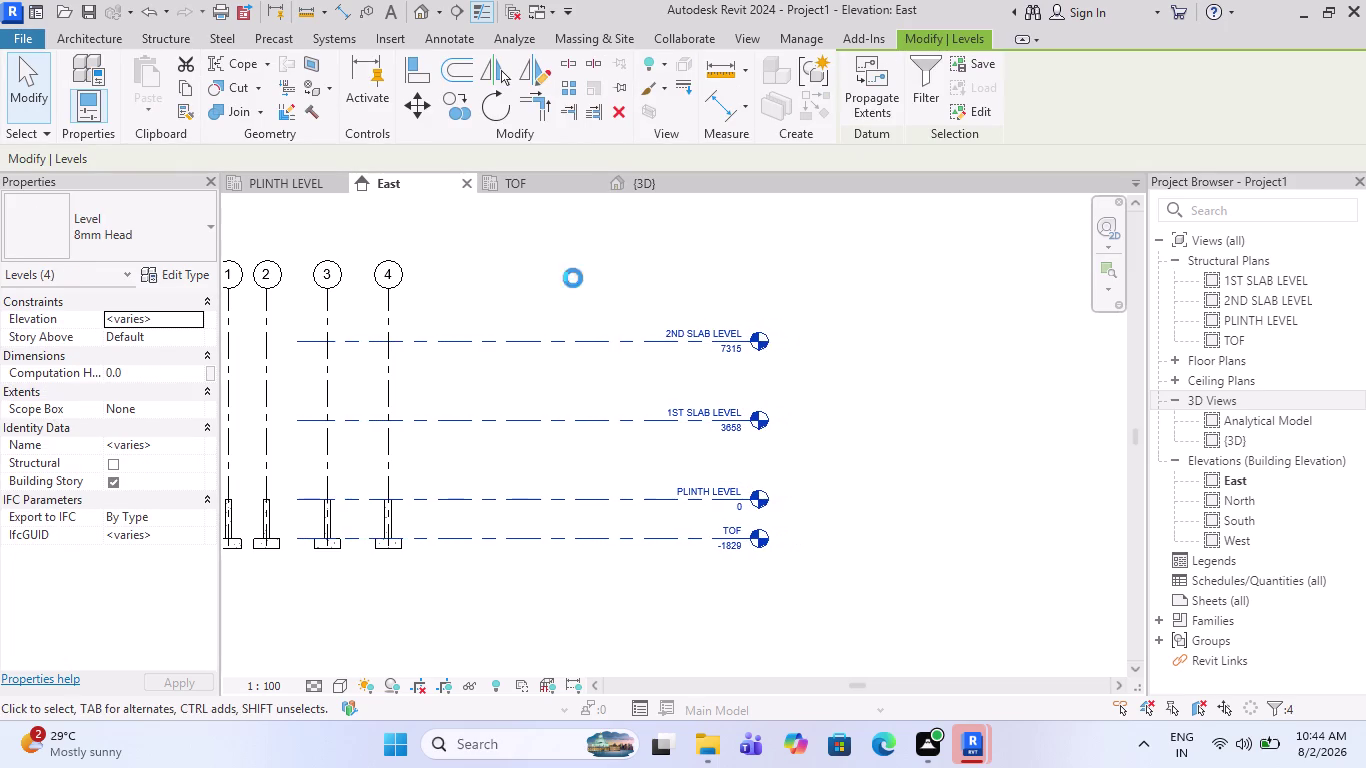
key(Left)
key(Left)
key(Left)
scroll(down, 3)
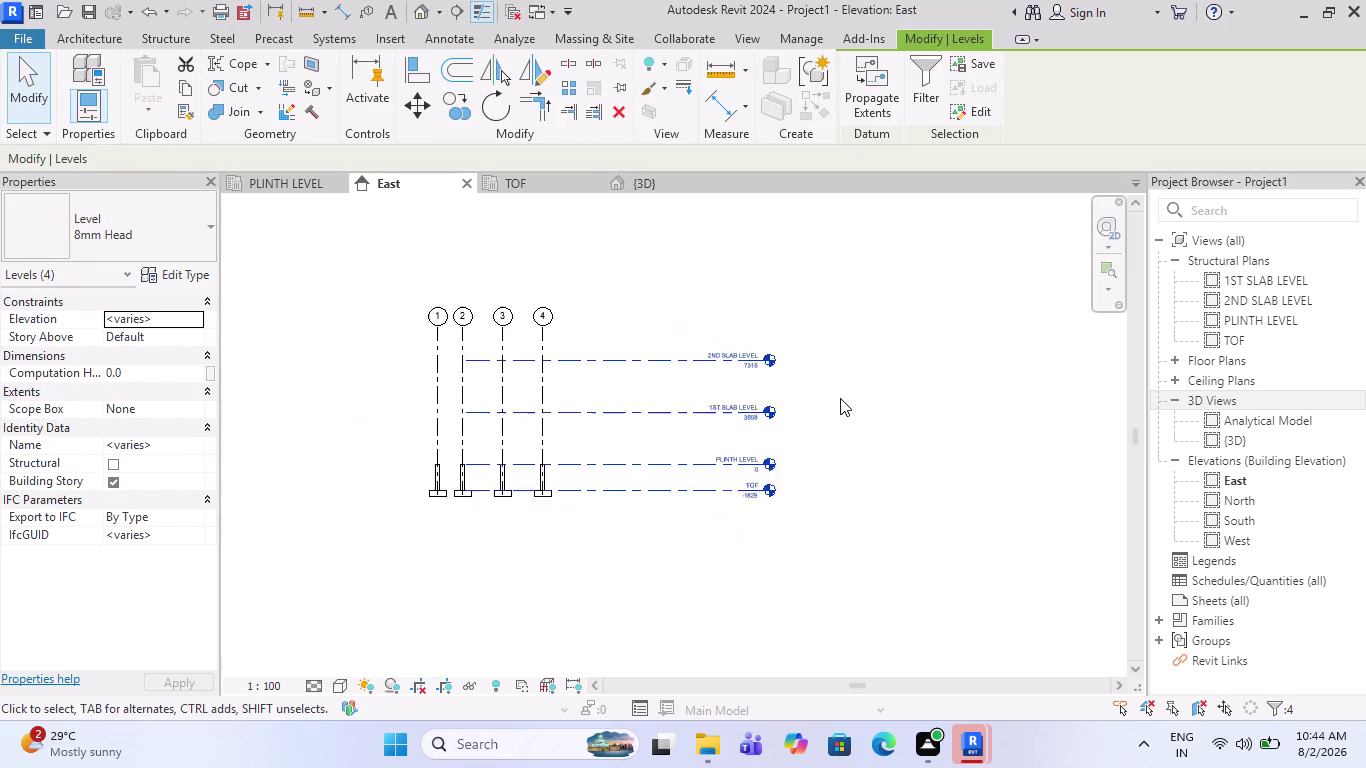
key(Left)
key(Left)
key(Left)
key(Left)
key(Left)
key(Left)
key(Left)
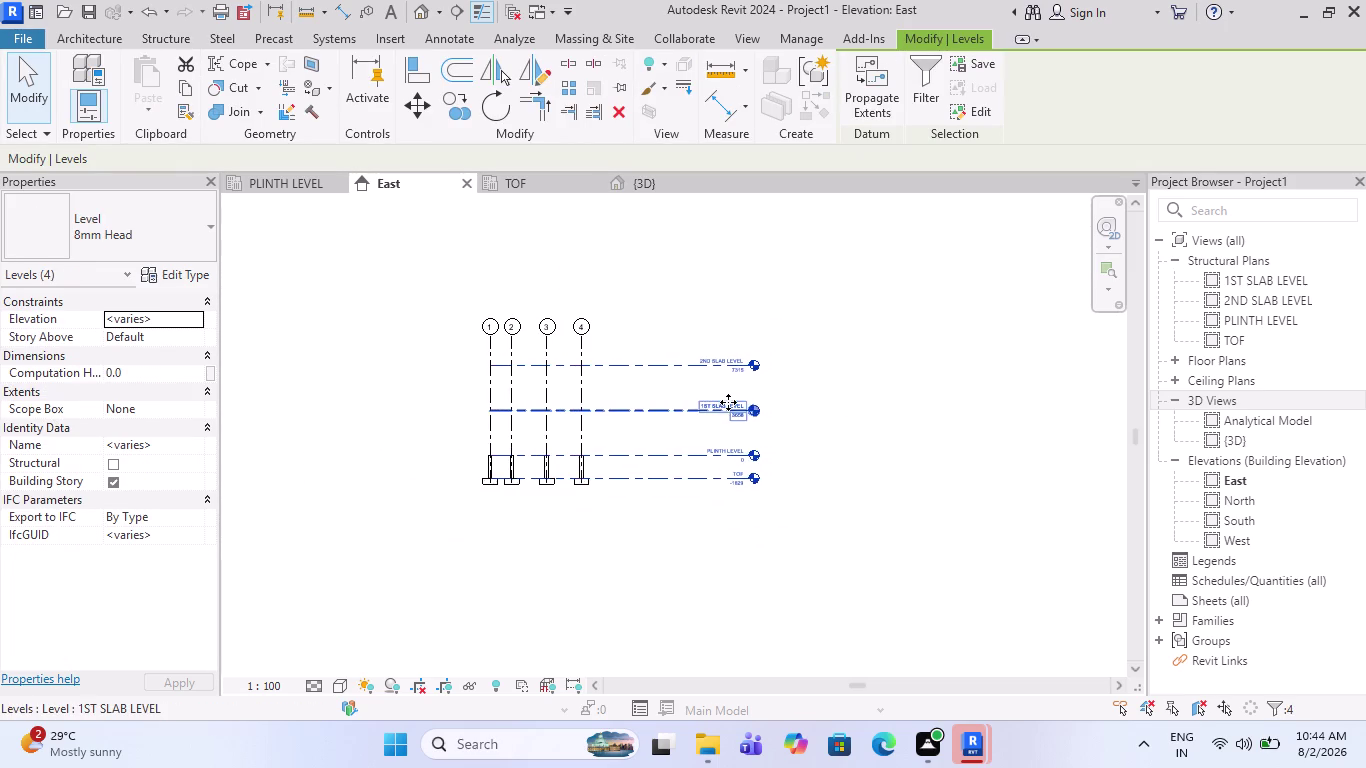
key(Left)
key(Left)
key(Left)
key(Left)
key(Left)
key(Left)
key(Left)
key(Left)
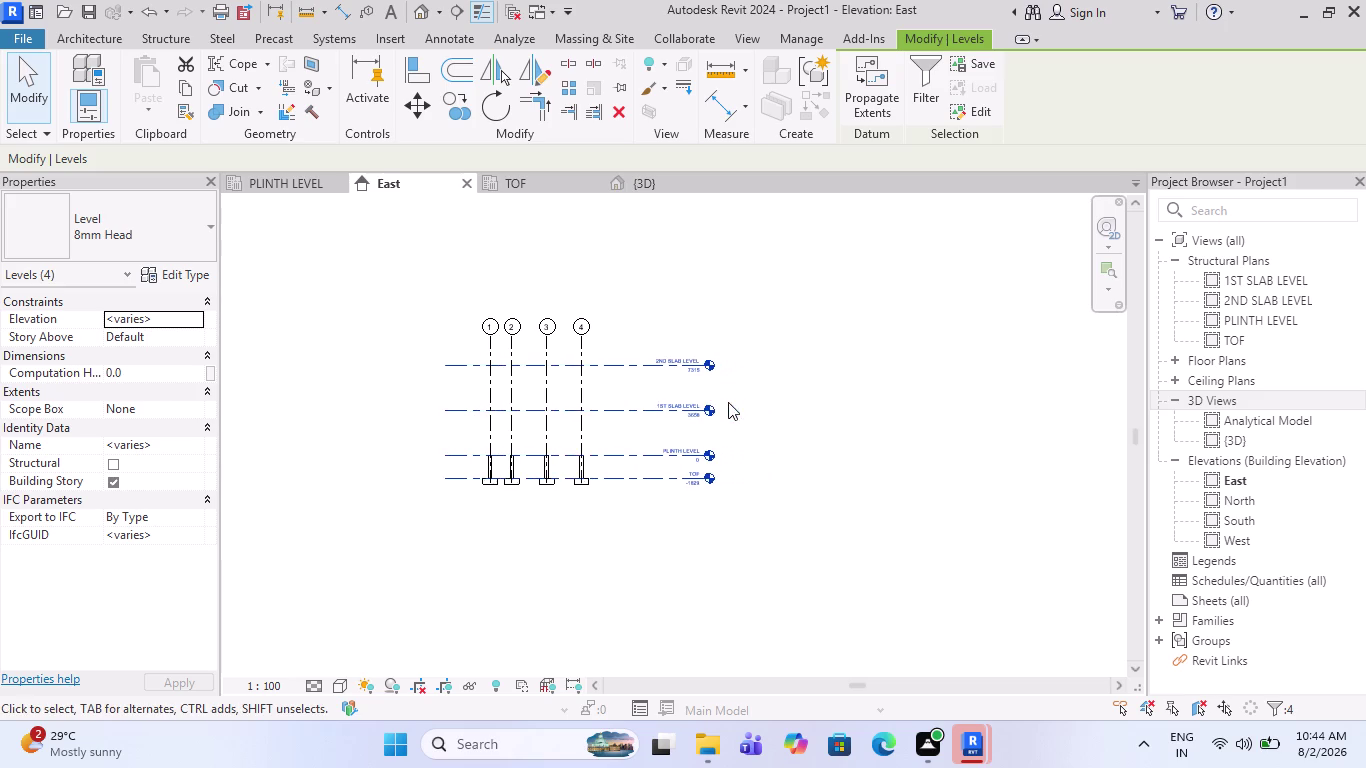
key(Left)
key(Left)
key(Left)
click(843, 433)
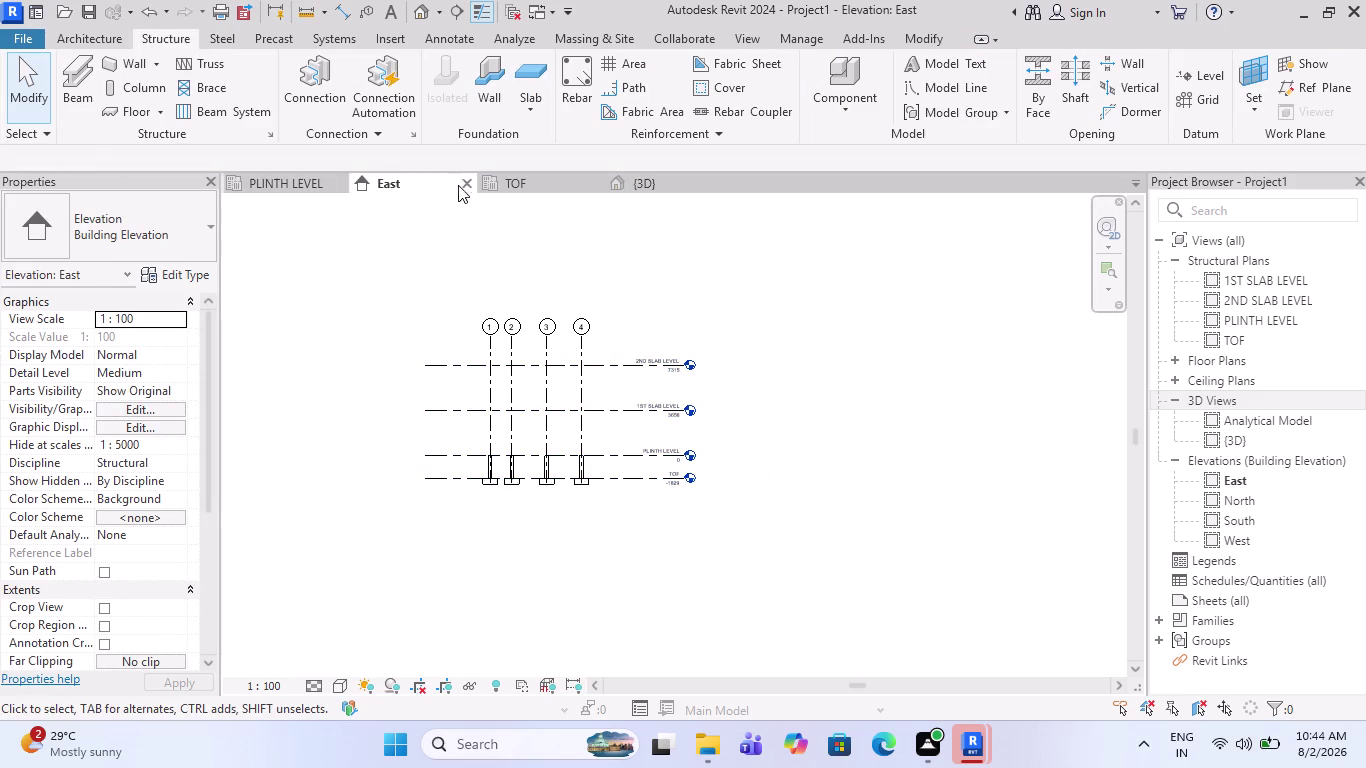
click(559, 187)
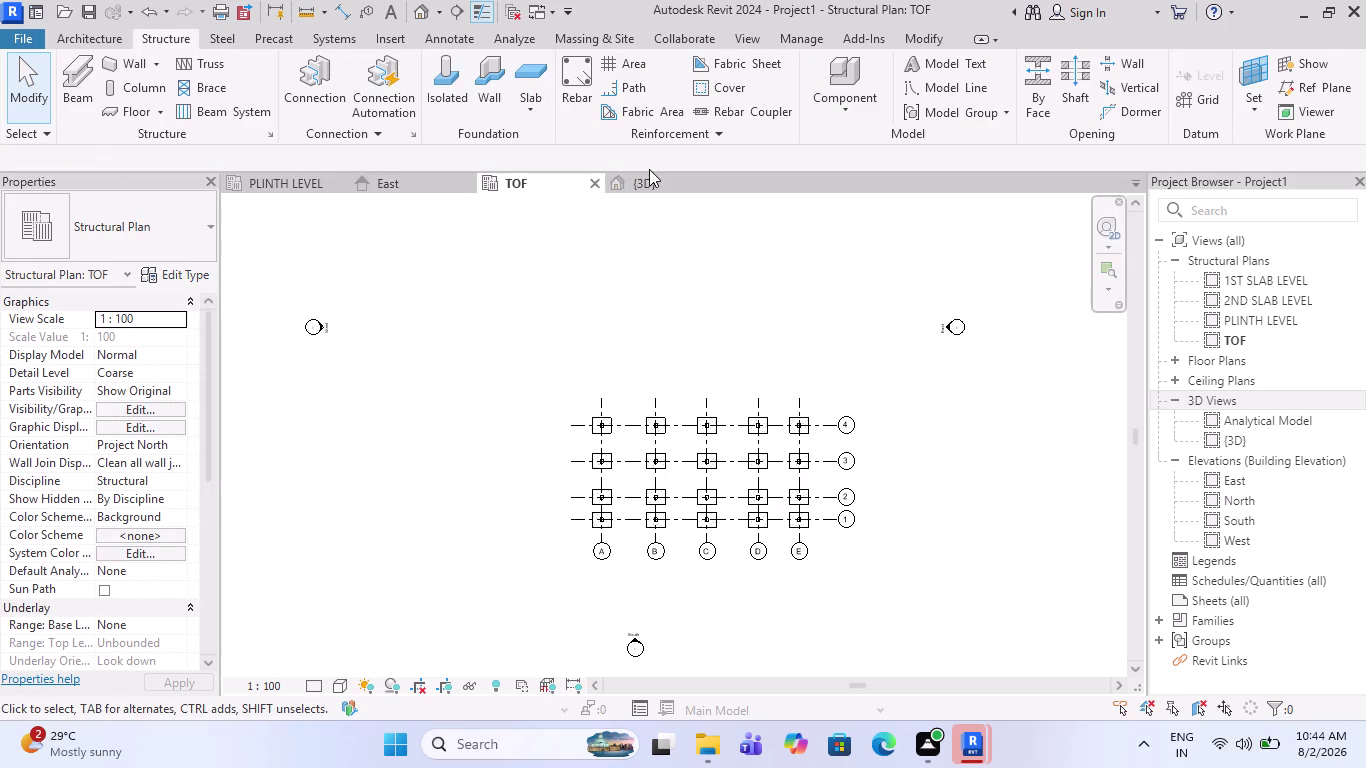
Zoom and orbit the 3D view to inspect the footings and 230x300 columns.
click(649, 178)
scroll(up, 3)
scroll(up, 3)
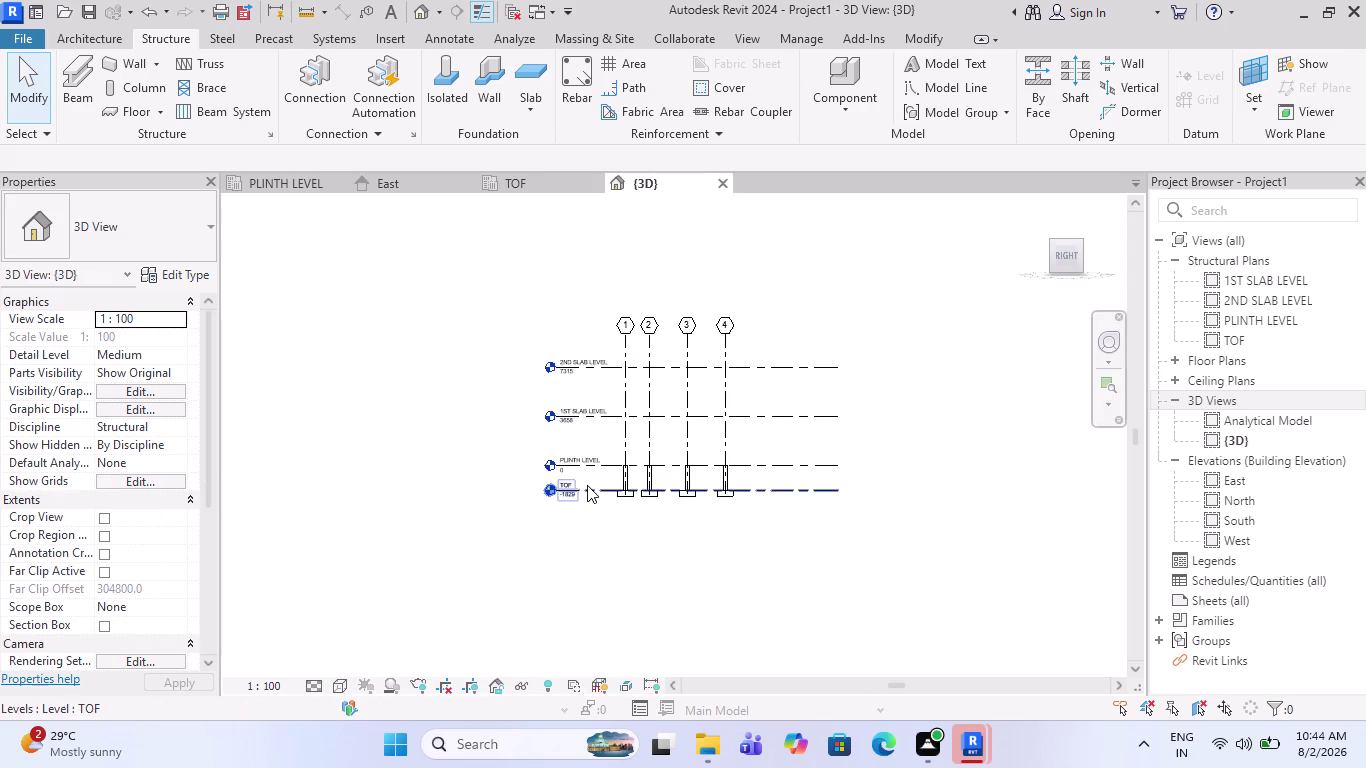
scroll(up, 3)
scroll(up, 3)
scroll(down, 3)
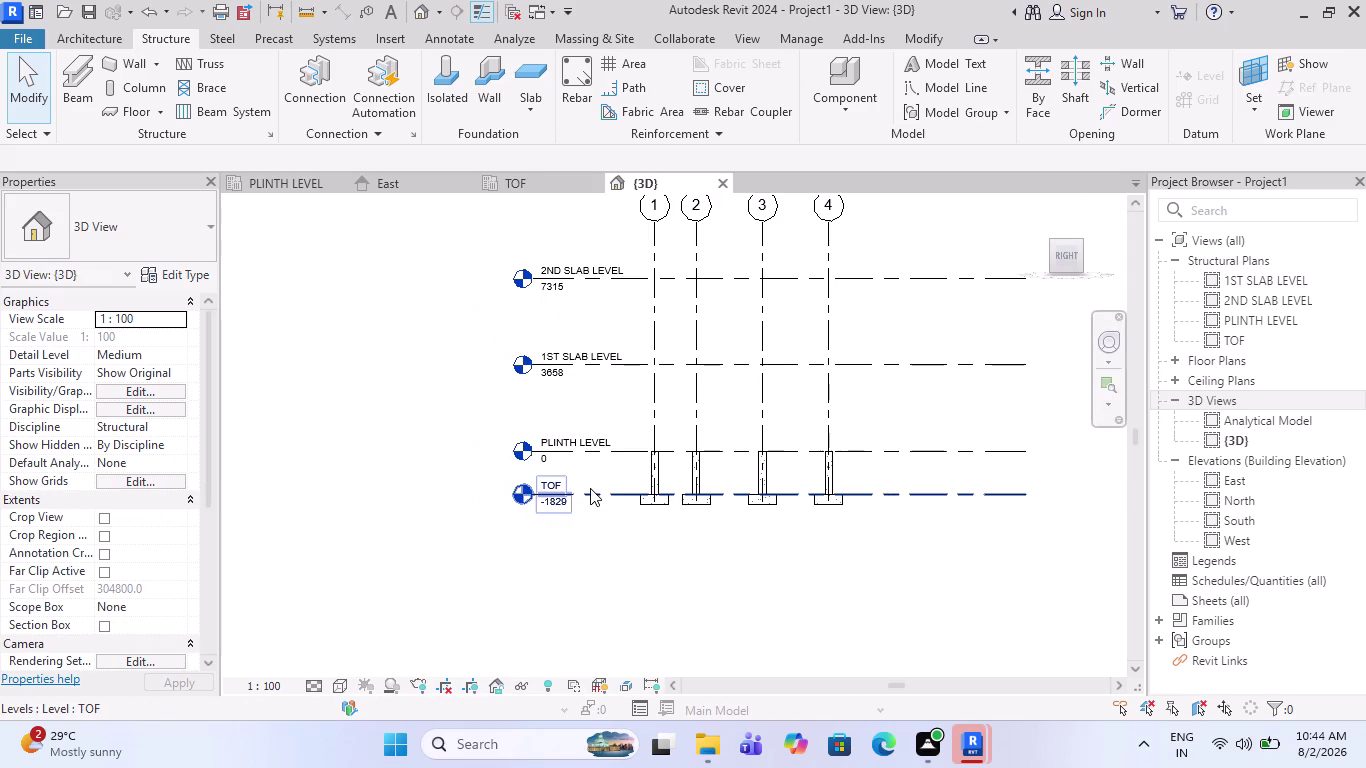
middle_drag(586, 491, 730, 581)
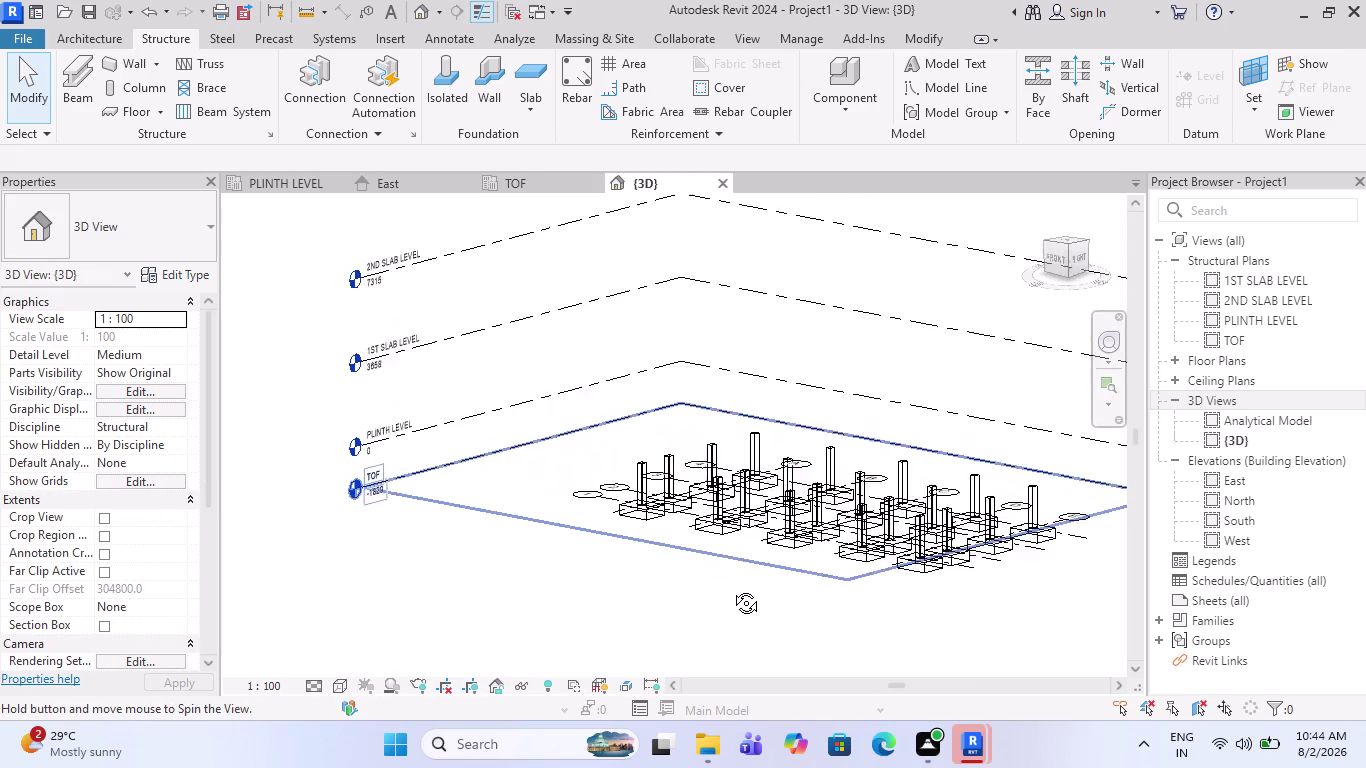
middle_drag(730, 581, 672, 597)
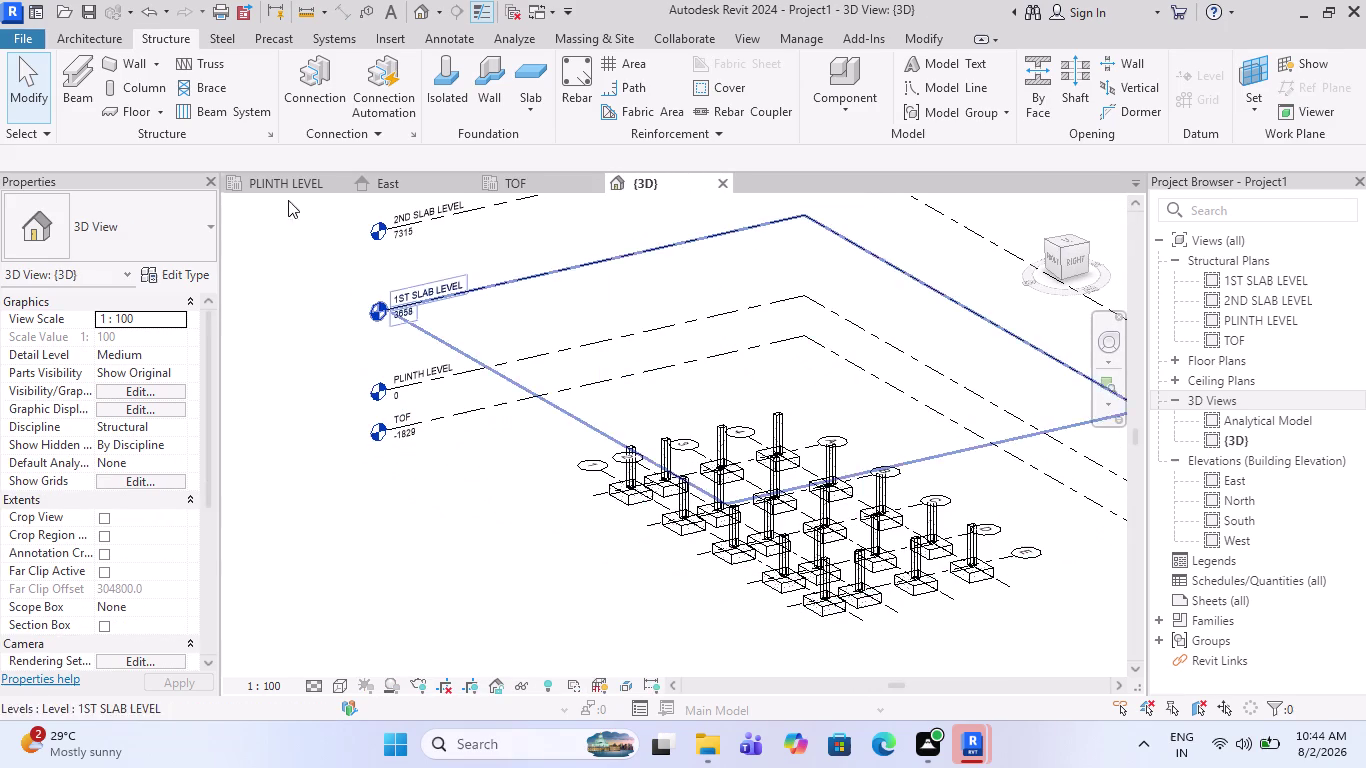